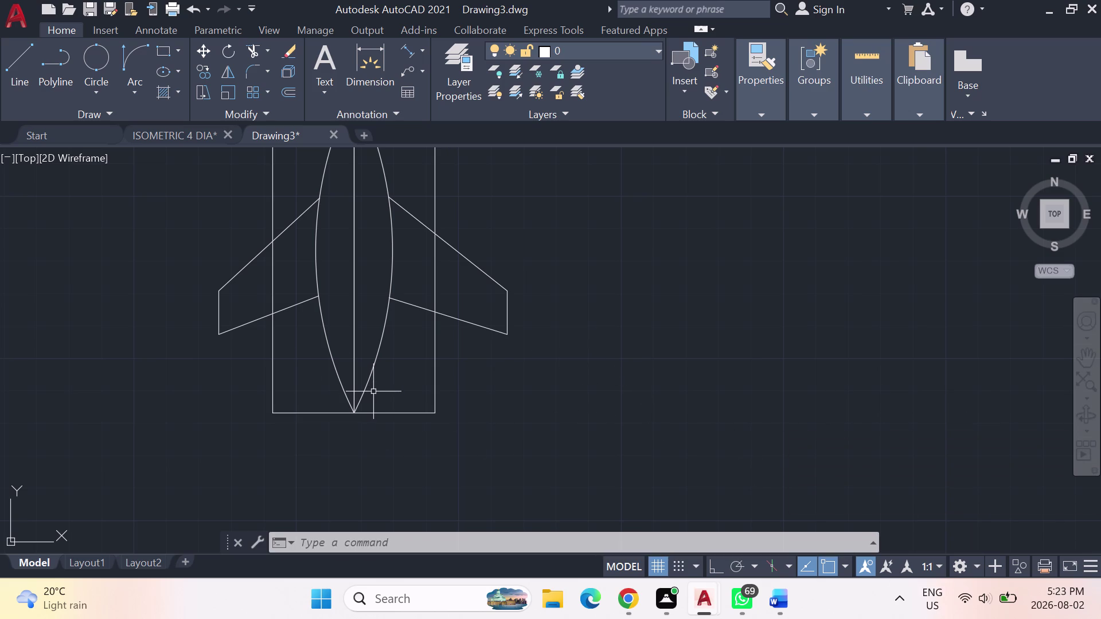
Draw the right tail fin from the rear fuselage to a swept corner, then down to the bottom line.
click(29, 60)
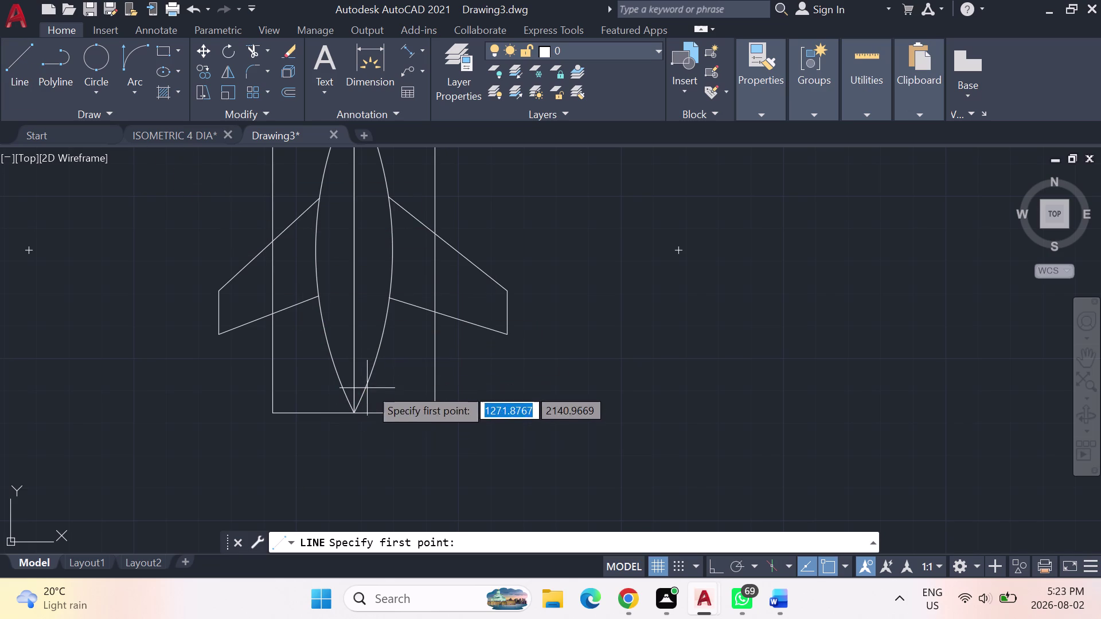
click(368, 359)
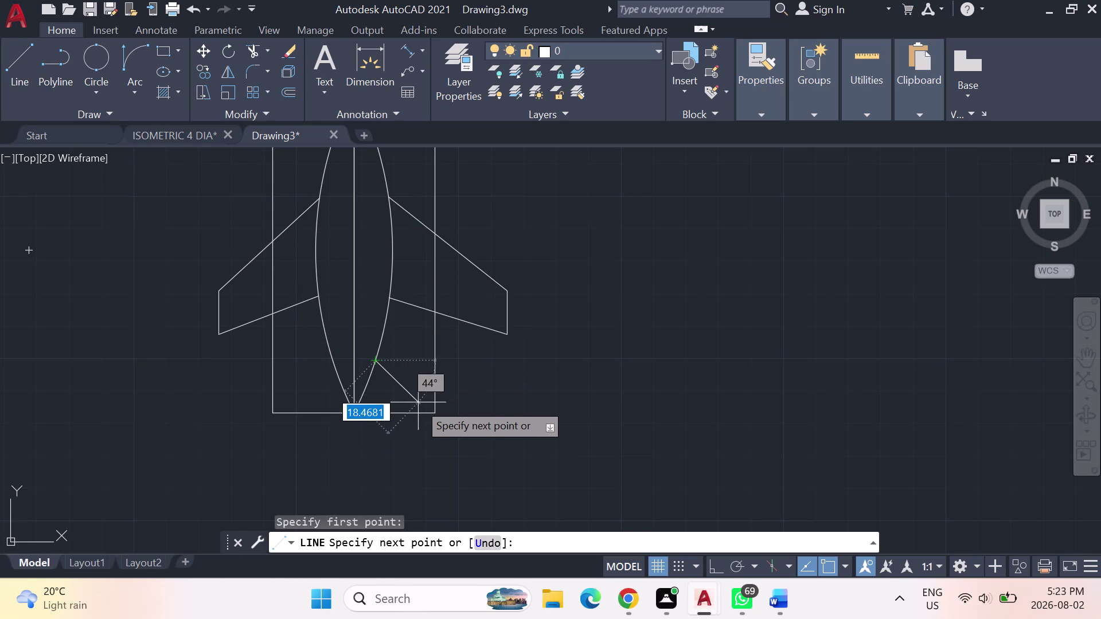
click(418, 403)
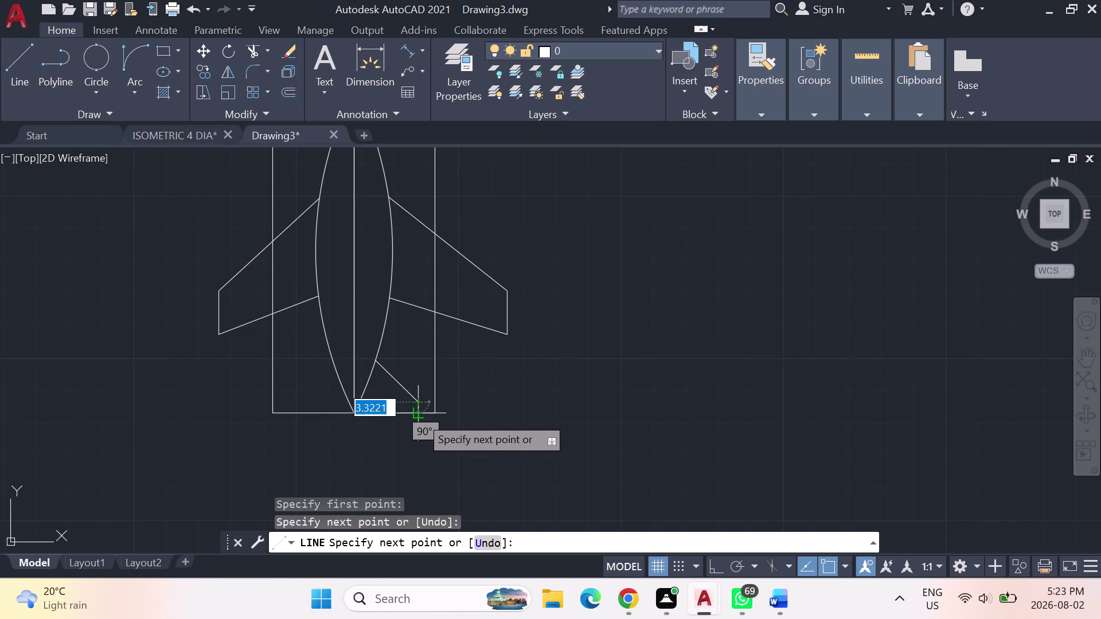
click(420, 414)
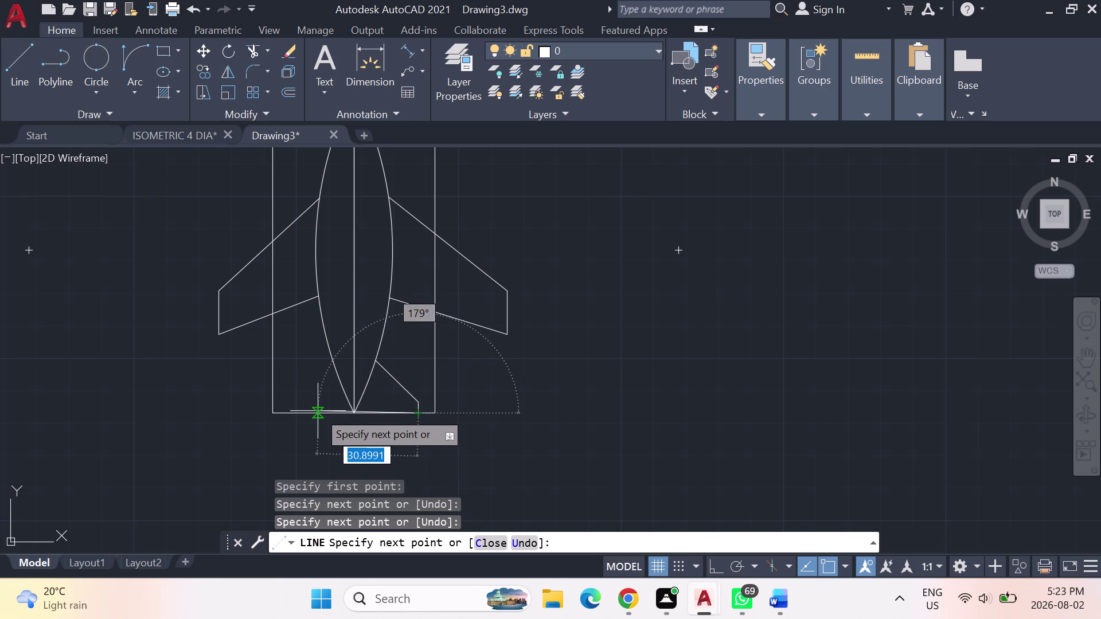
key(Escape)
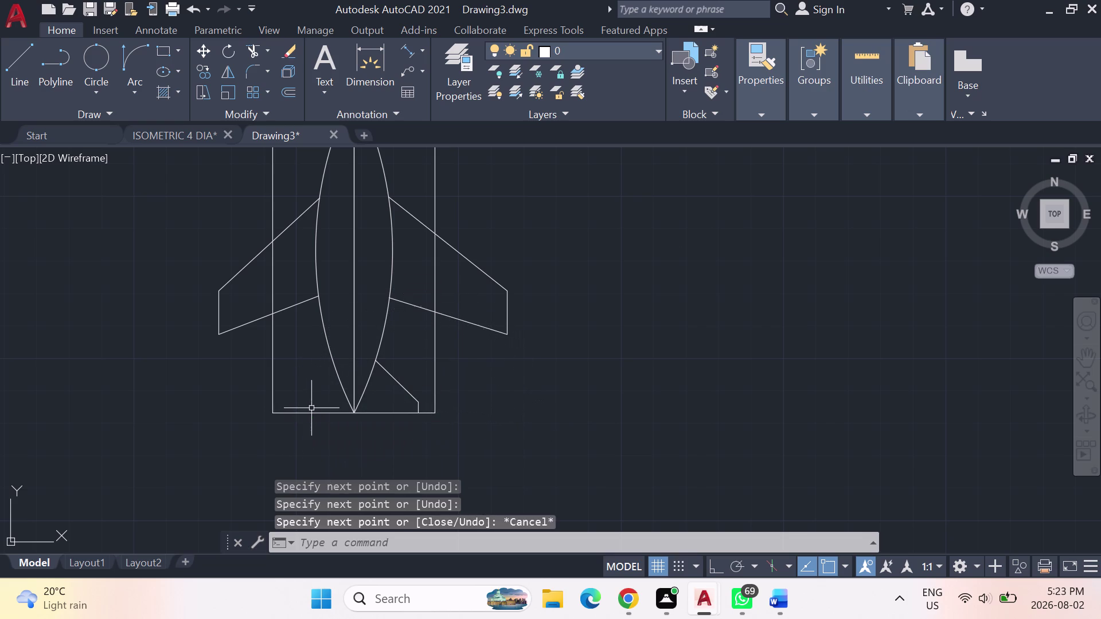
click(18, 59)
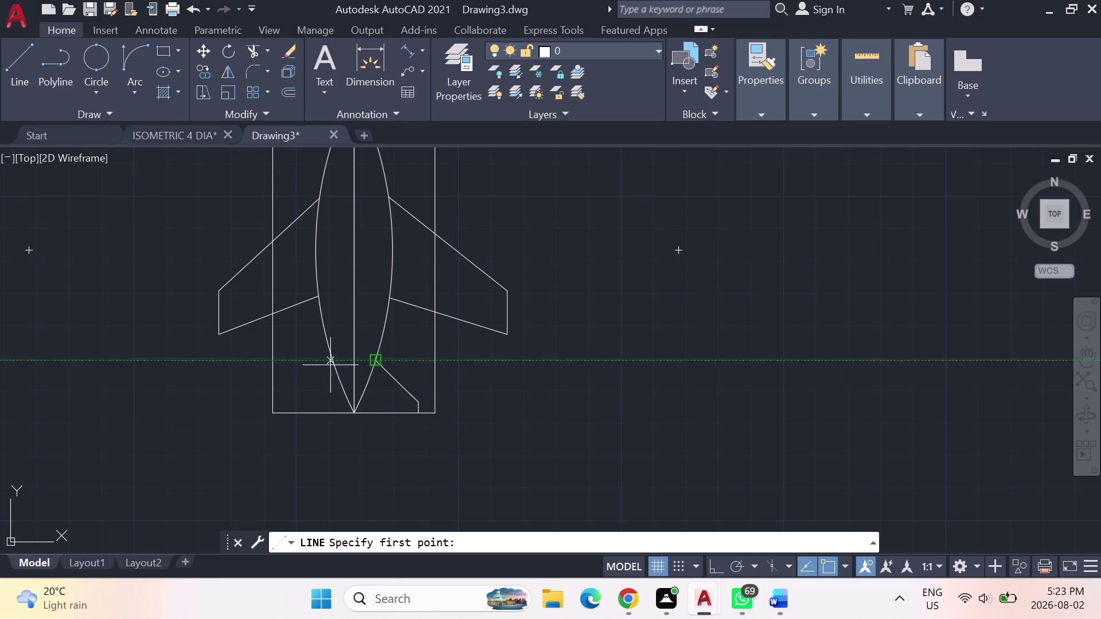
Draw the left tail fin mirroring the right one, then pan out to view the whole aircraft.
scroll(up, 3)
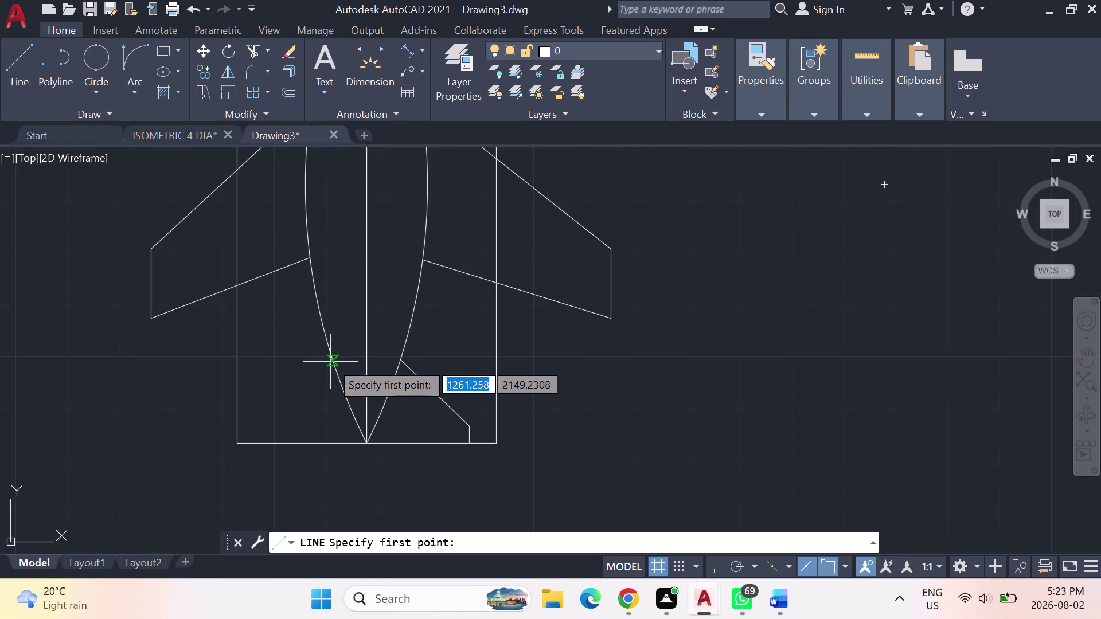
click(15, 72)
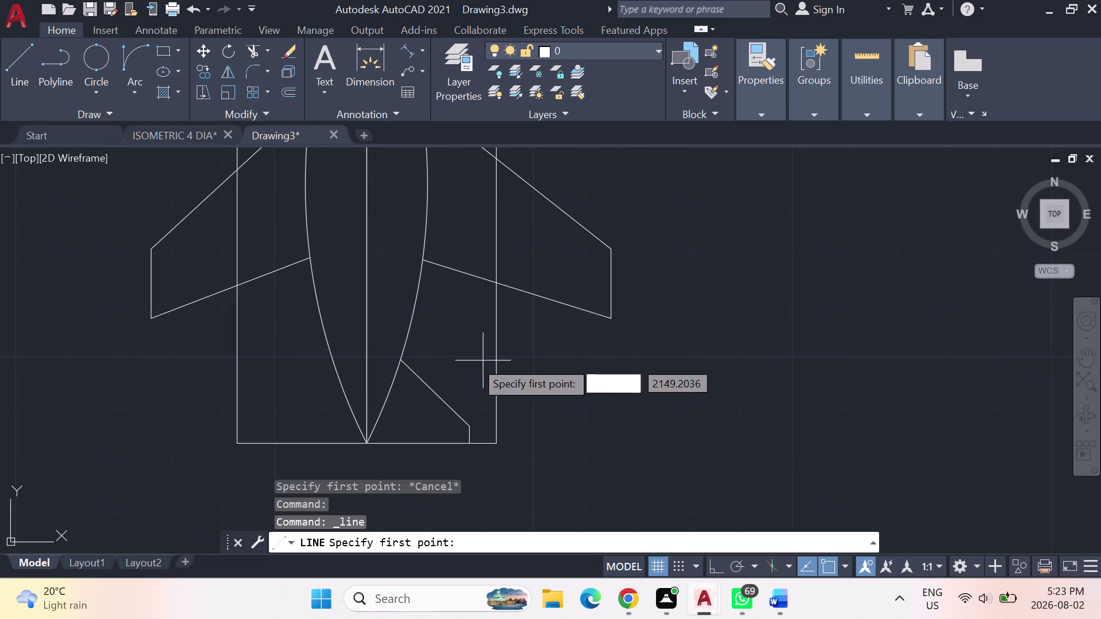
click(330, 360)
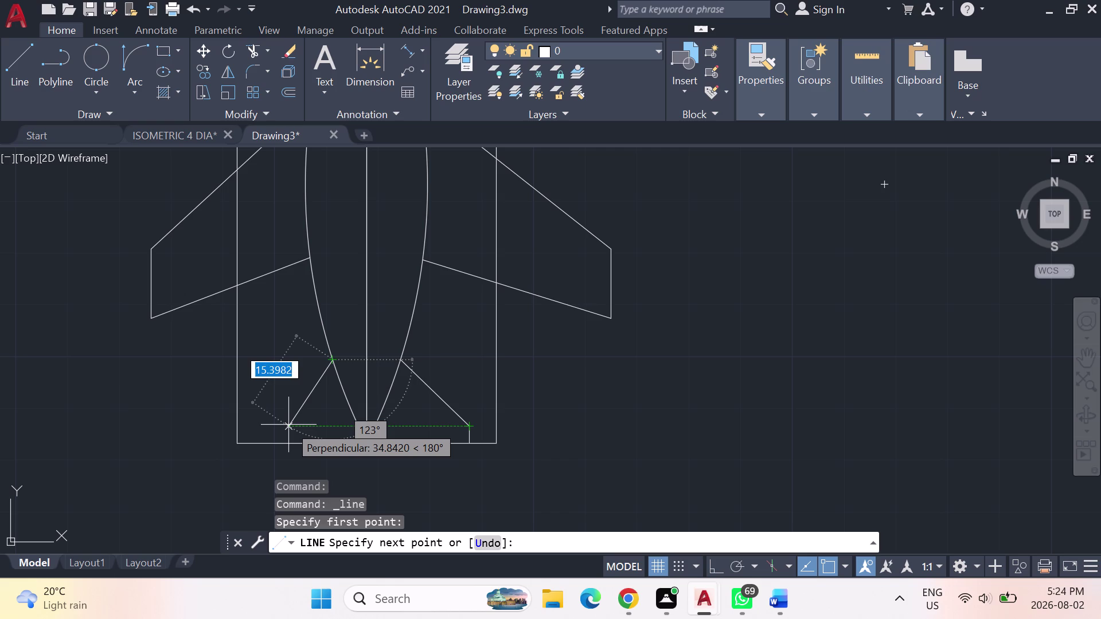
click(279, 426)
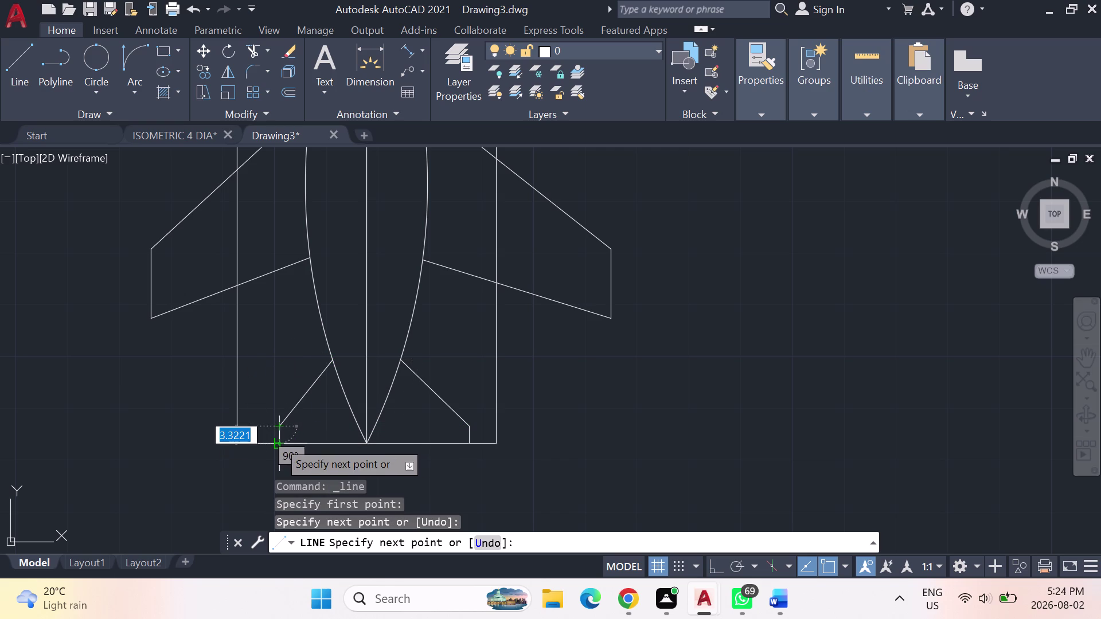
click(277, 441)
key(Escape)
scroll(down, 3)
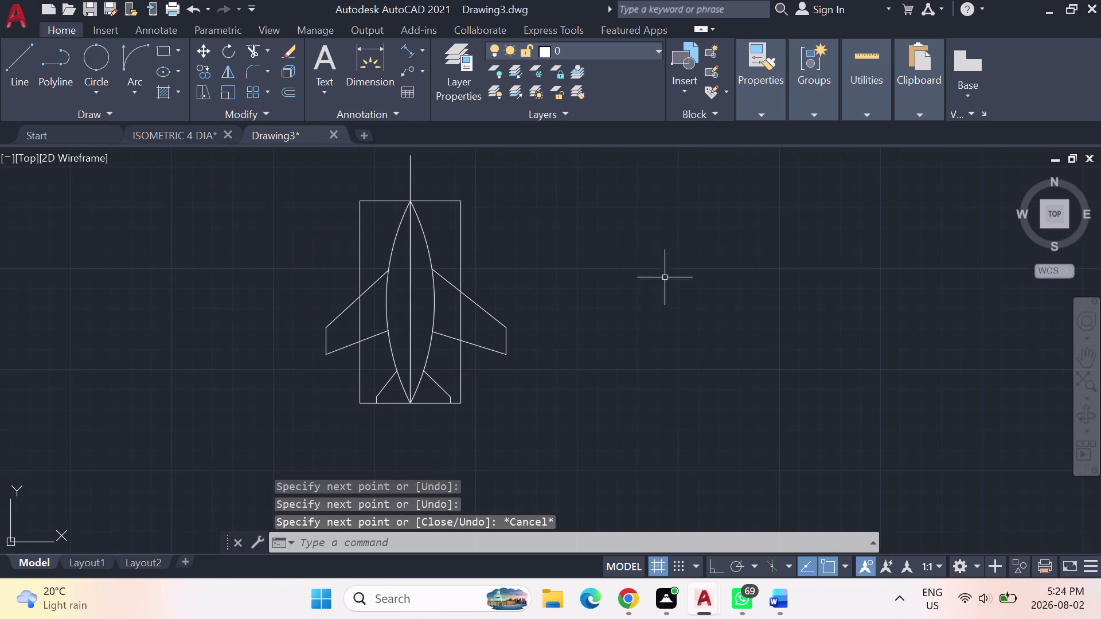
middle_drag(611, 274, 506, 327)
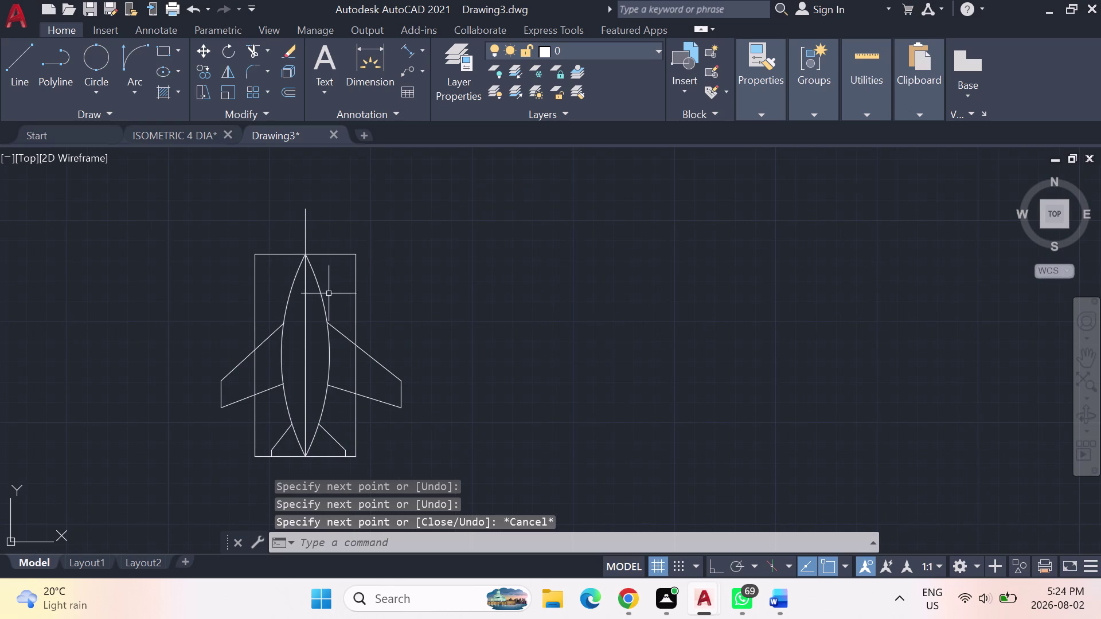
click(331, 256)
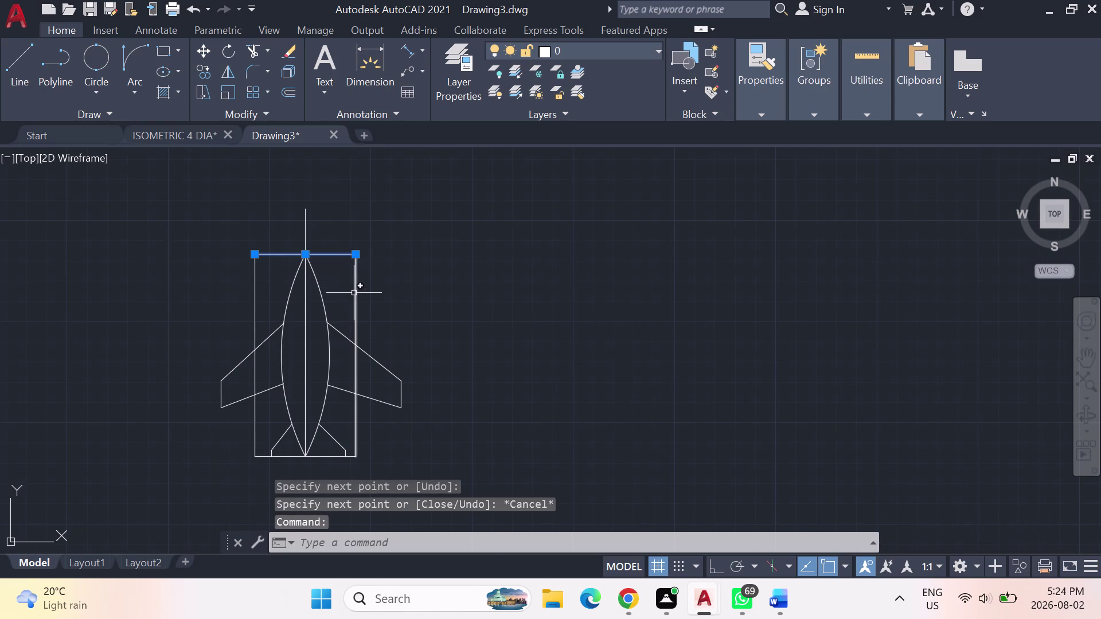
Select and delete the four edges of the guide rectangle around the jet.
click(353, 293)
click(253, 292)
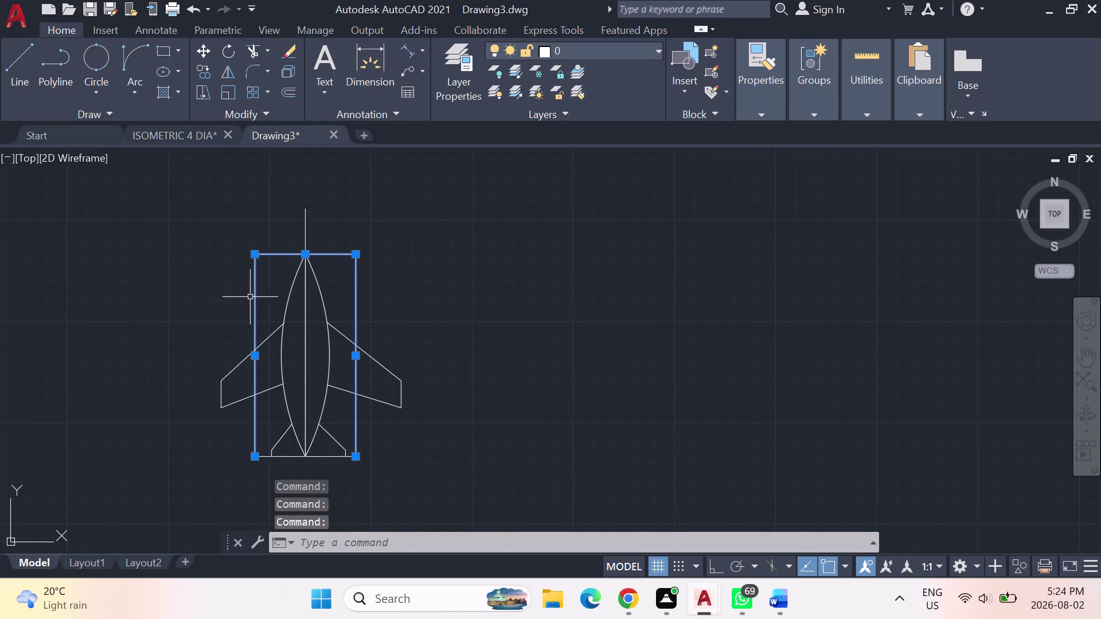
click(284, 459)
key(Delete)
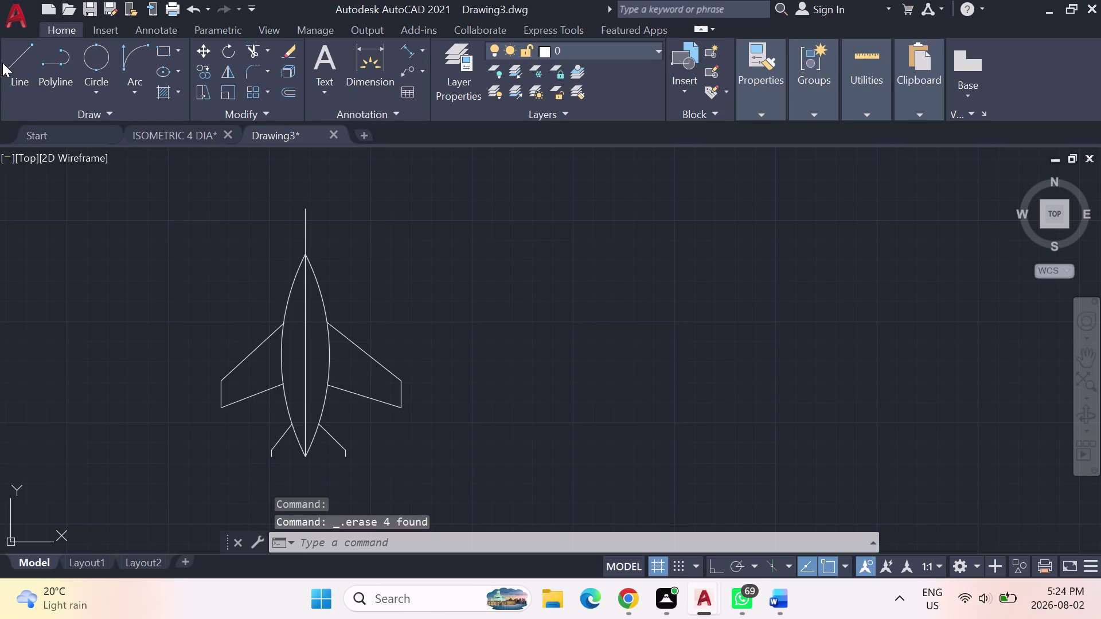
click(10, 63)
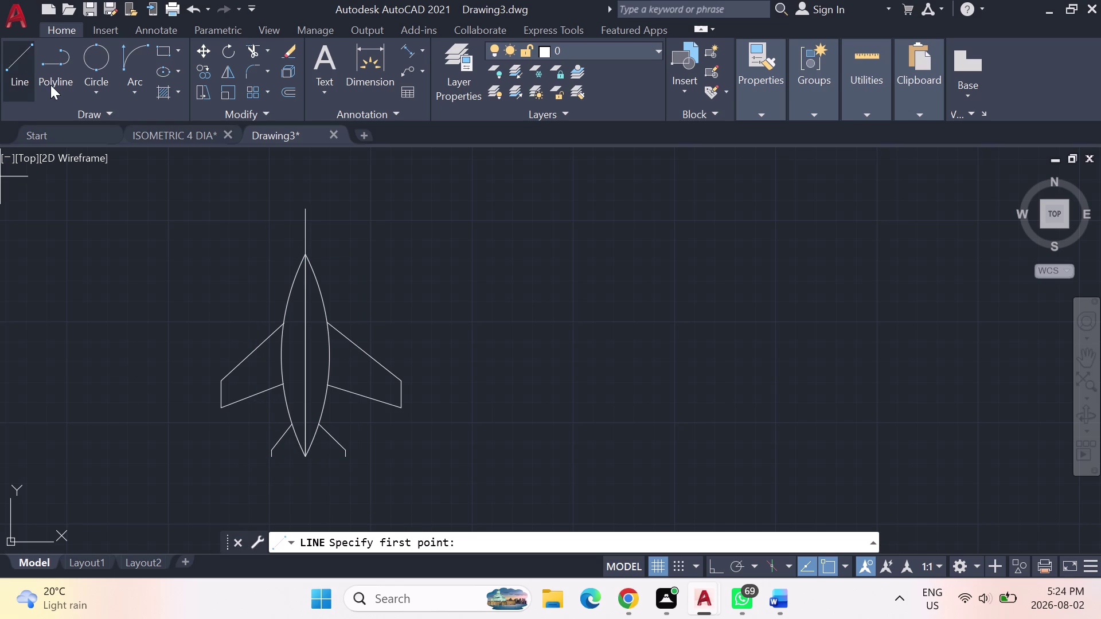
Draw a line joining the bottom tips of the left and right tail fins.
scroll(up, 3)
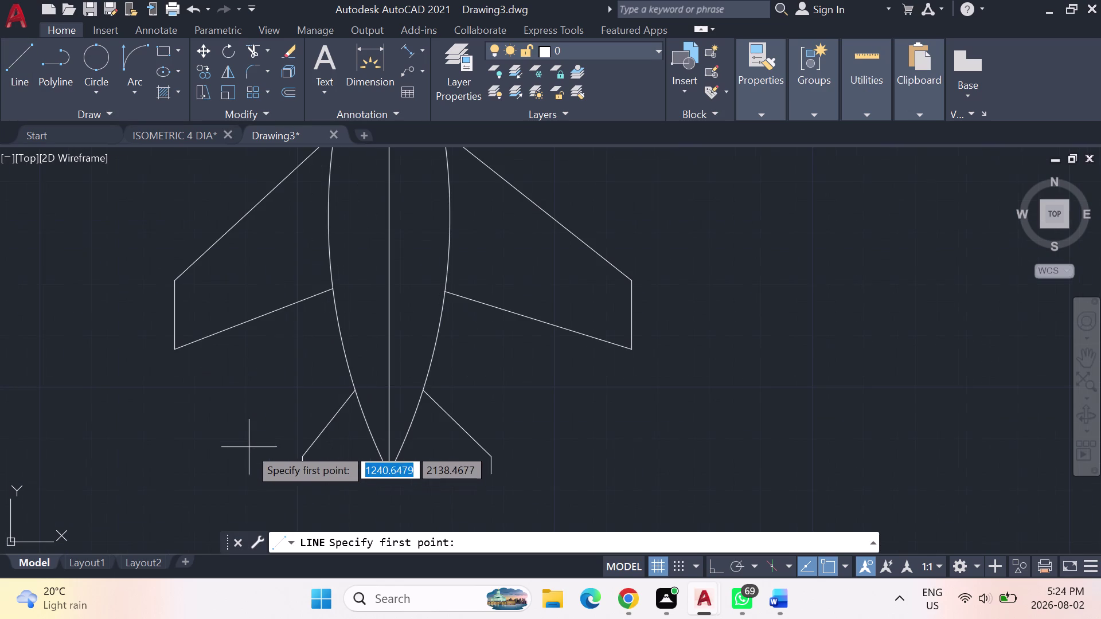
click(301, 478)
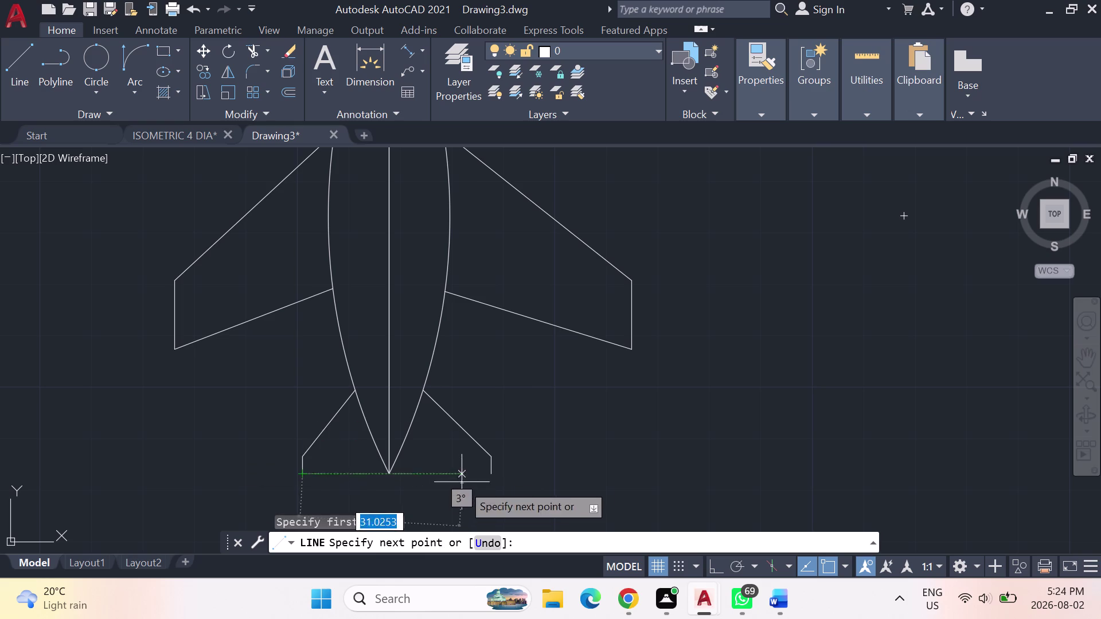
click(487, 473)
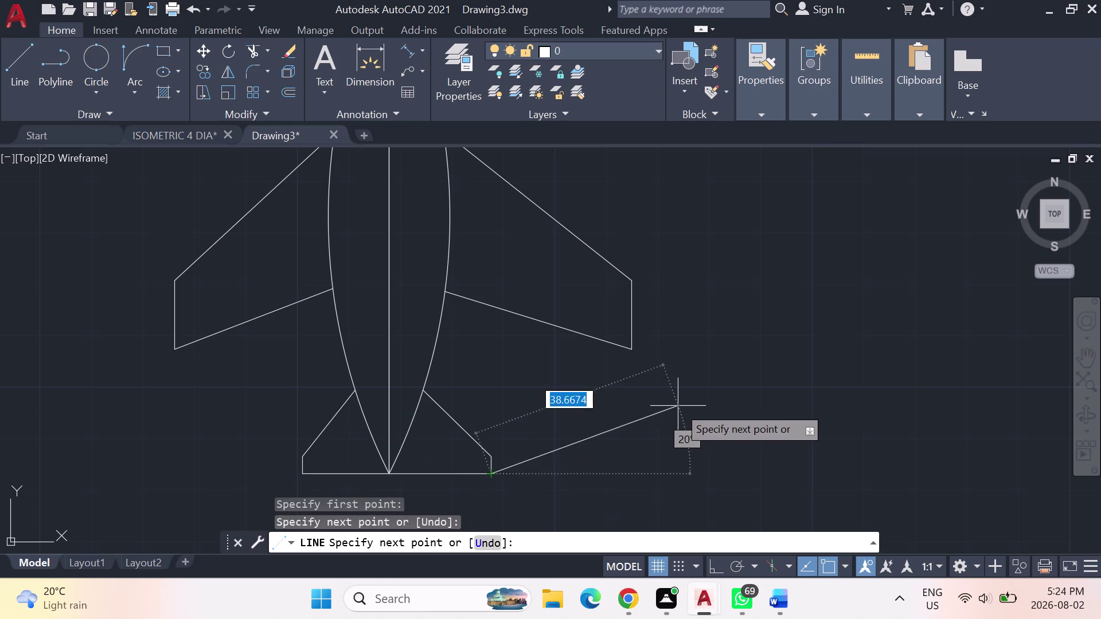
key(Escape)
scroll(down, 3)
middle_drag(640, 212, 522, 251)
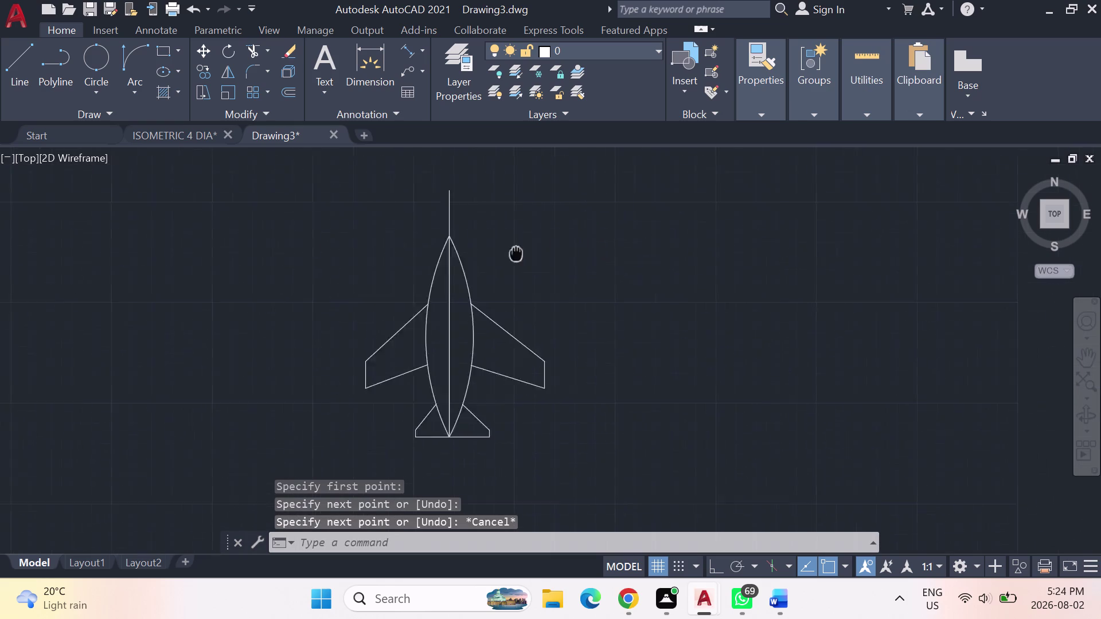
middle_drag(522, 252, 287, 210)
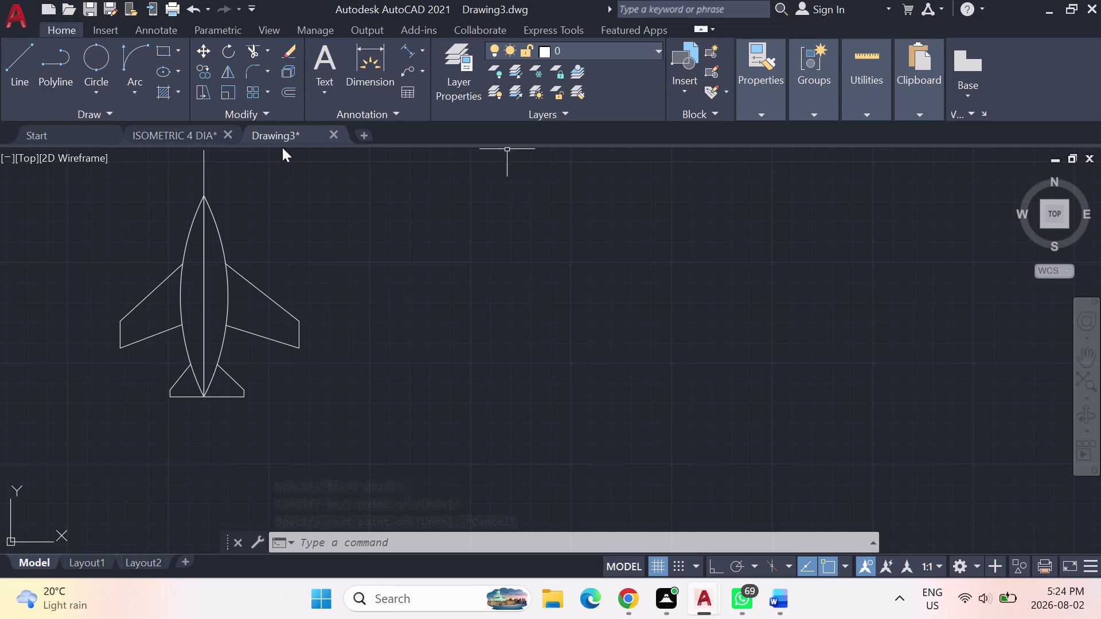
click(321, 53)
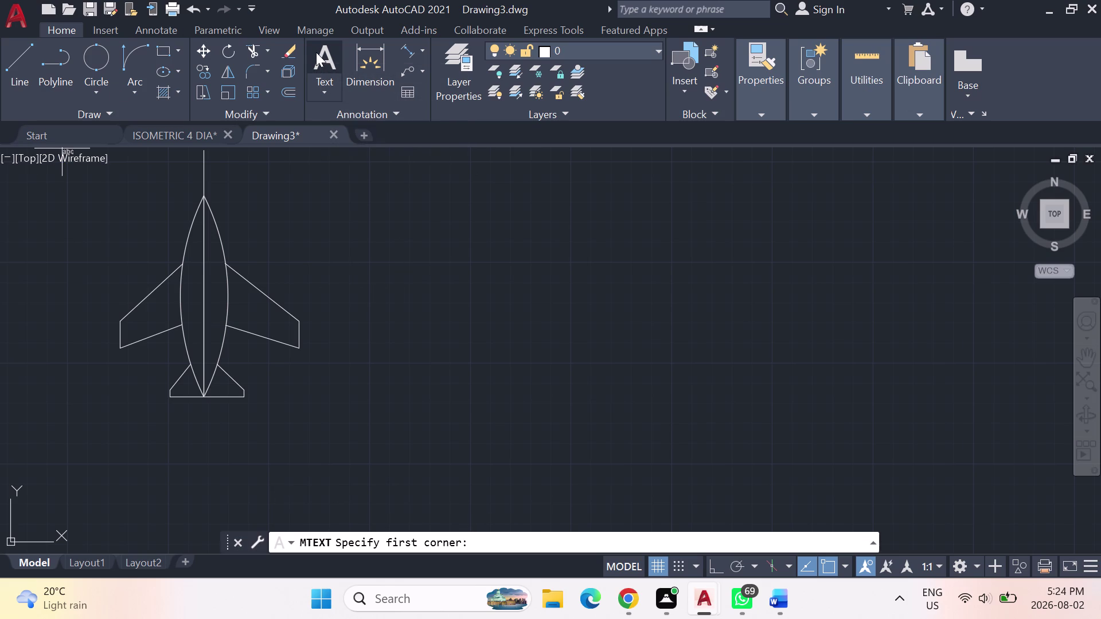
Place a multiline text box below the jet and type 'Swepeback wings'.
double_click(318, 55)
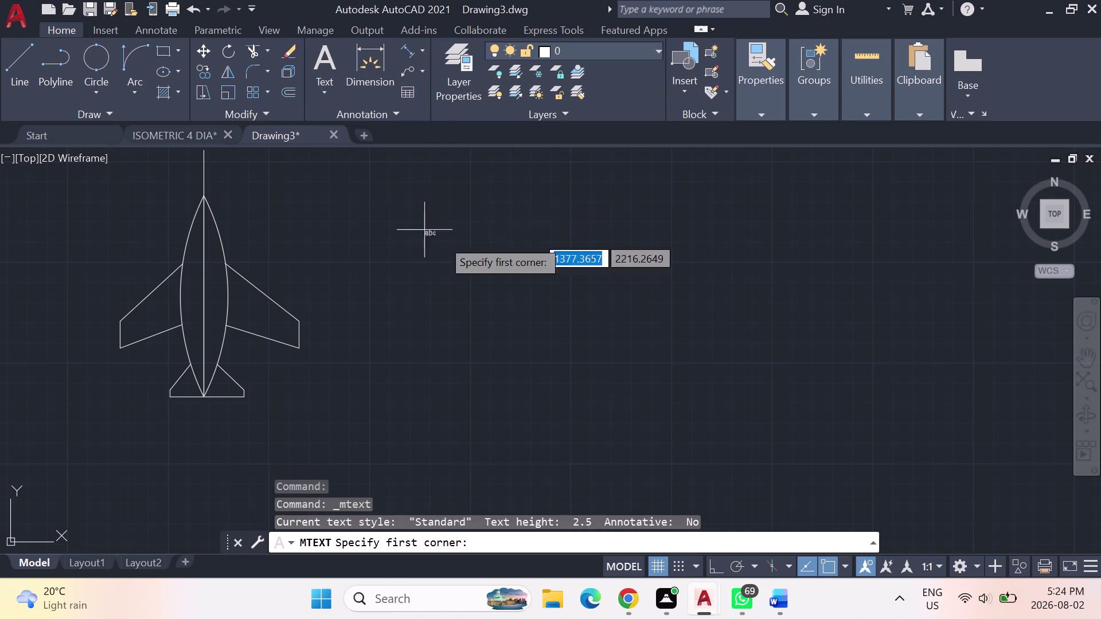
click(121, 417)
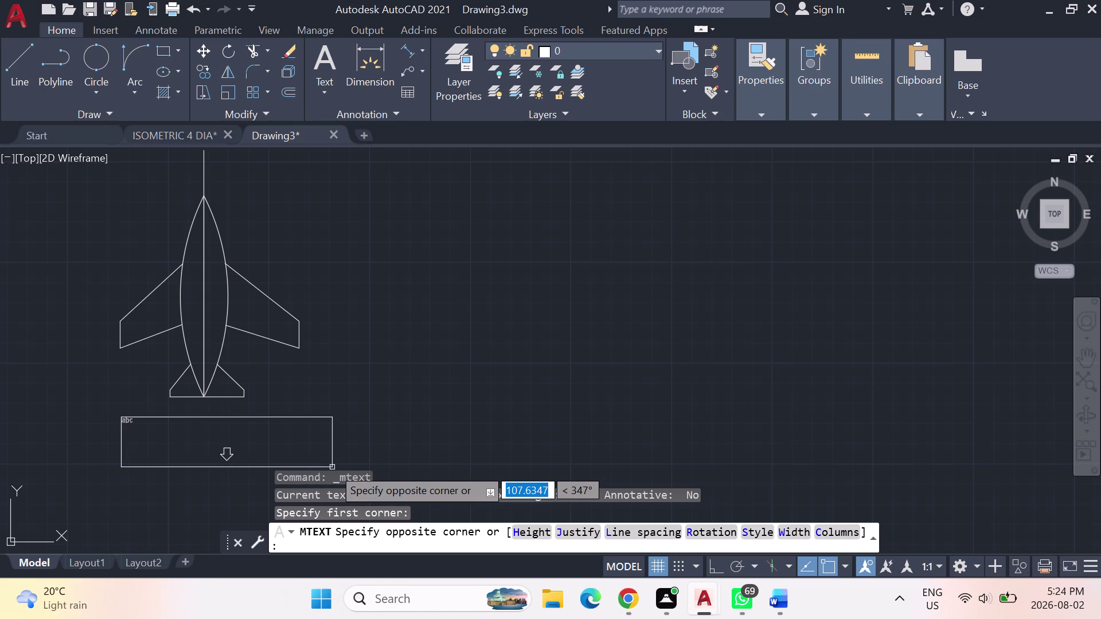
click(301, 458)
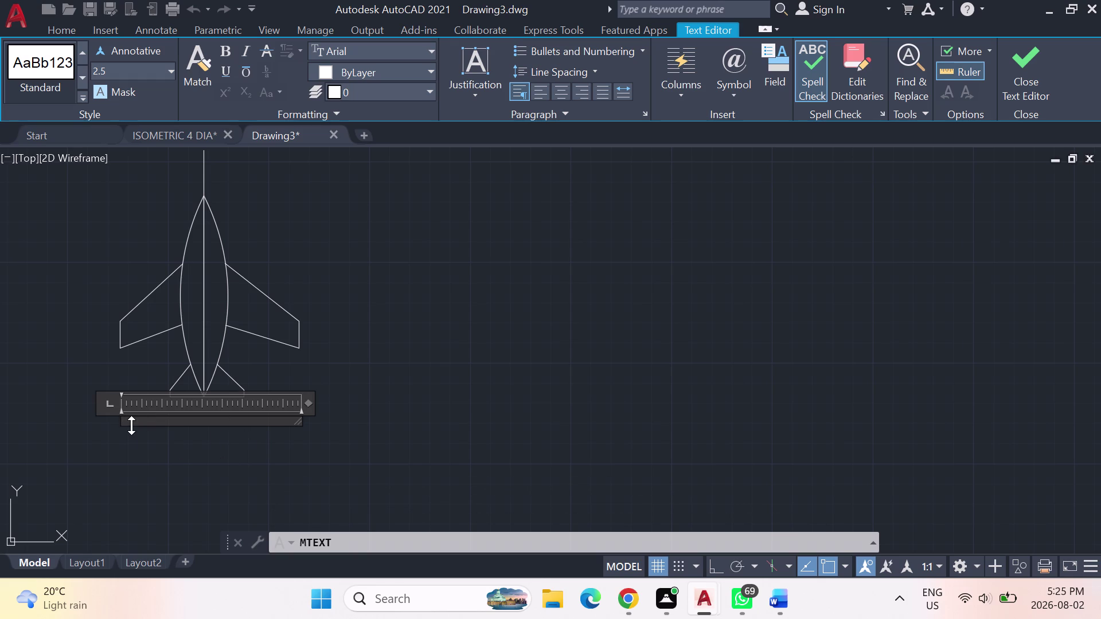
text(we)
key(p)
key(e)
text(ba)
text(ck)
key(space)
text(wings)
key(Return)
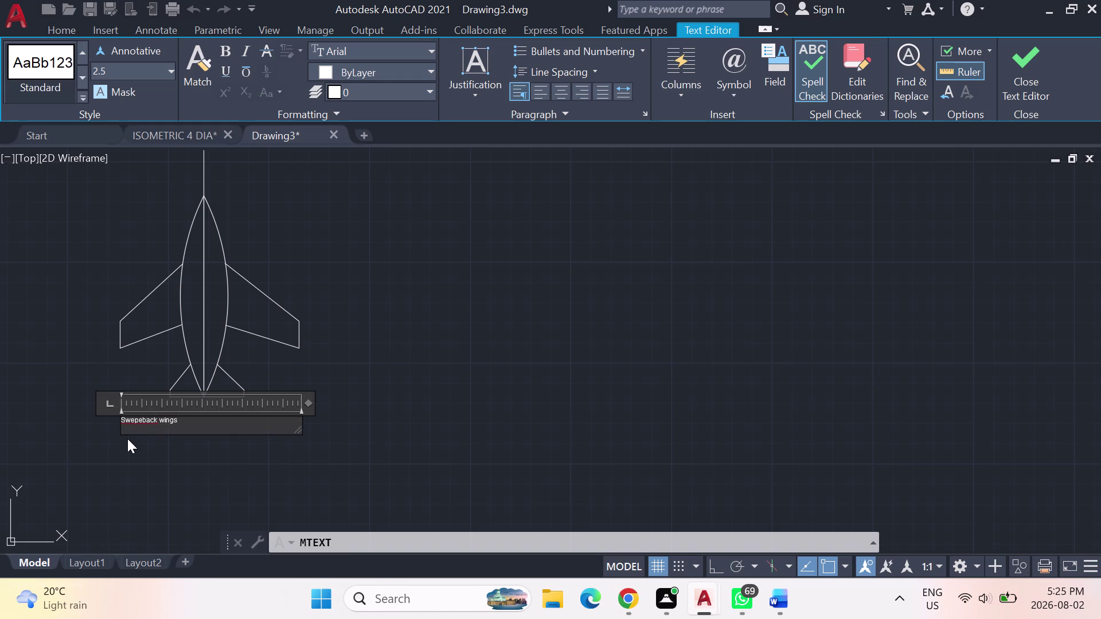
Close the text editor and select the new label.
scroll(up, 3)
click(437, 327)
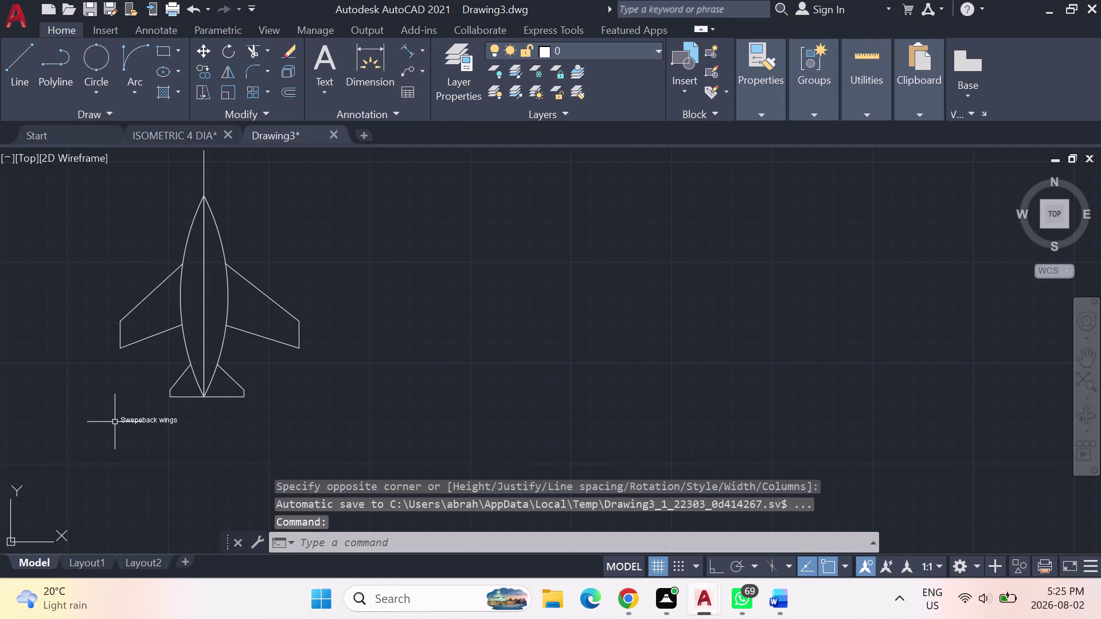
click(126, 420)
right_click(125, 420)
Move the Swepeback wings label to a spot below the jet.
click(201, 276)
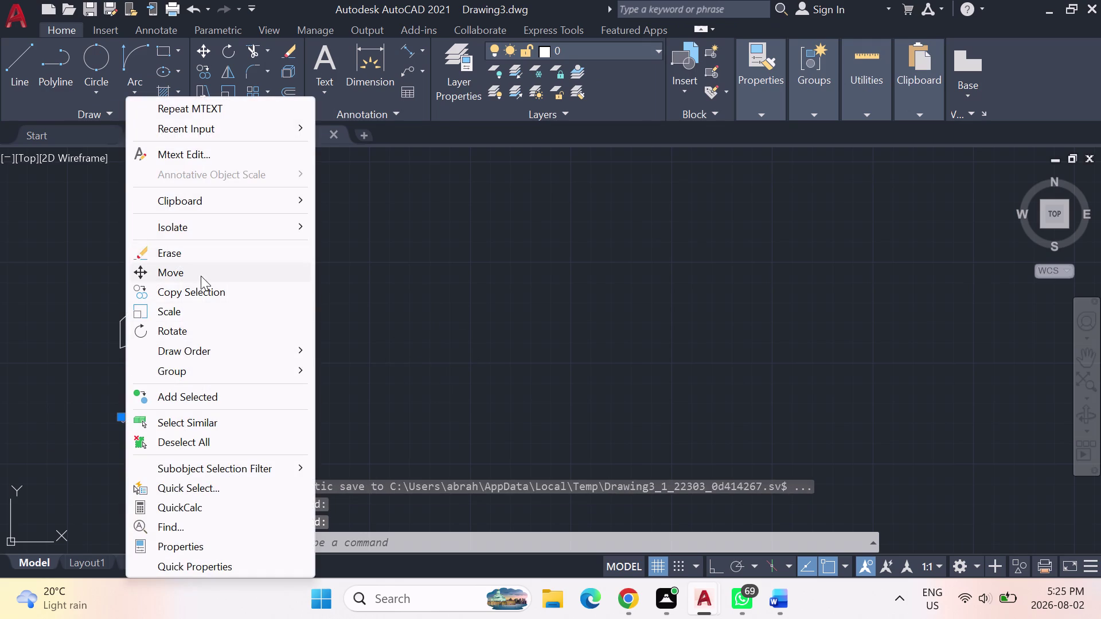
drag(138, 420, 181, 418)
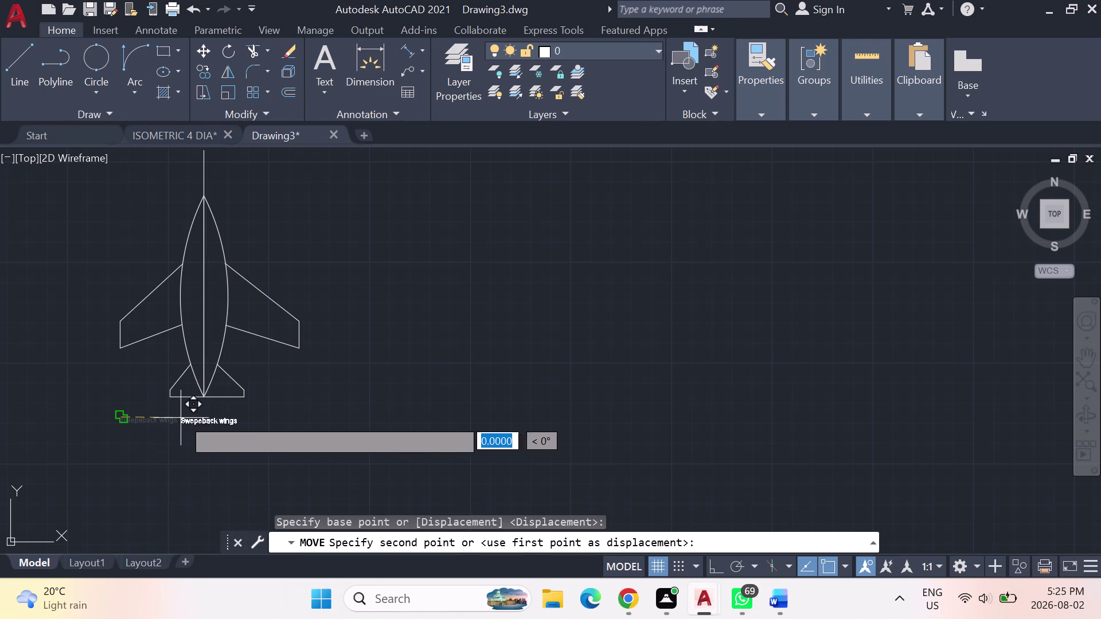
drag(182, 418, 178, 421)
click(177, 420)
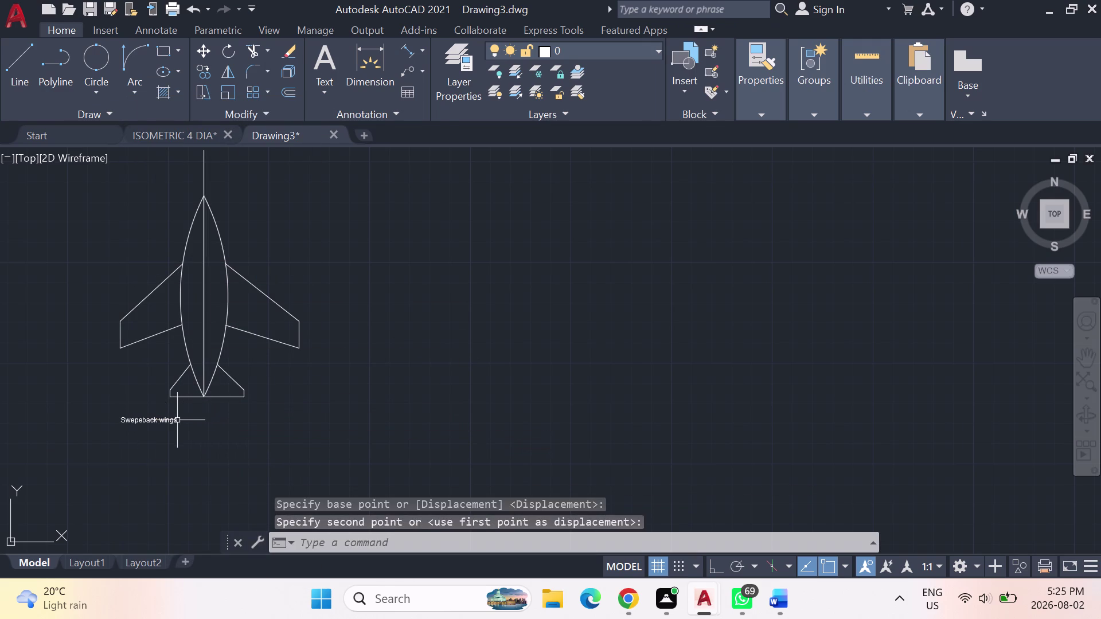
Move the label again to sit under the tail, then check its text in the editor.
click(134, 420)
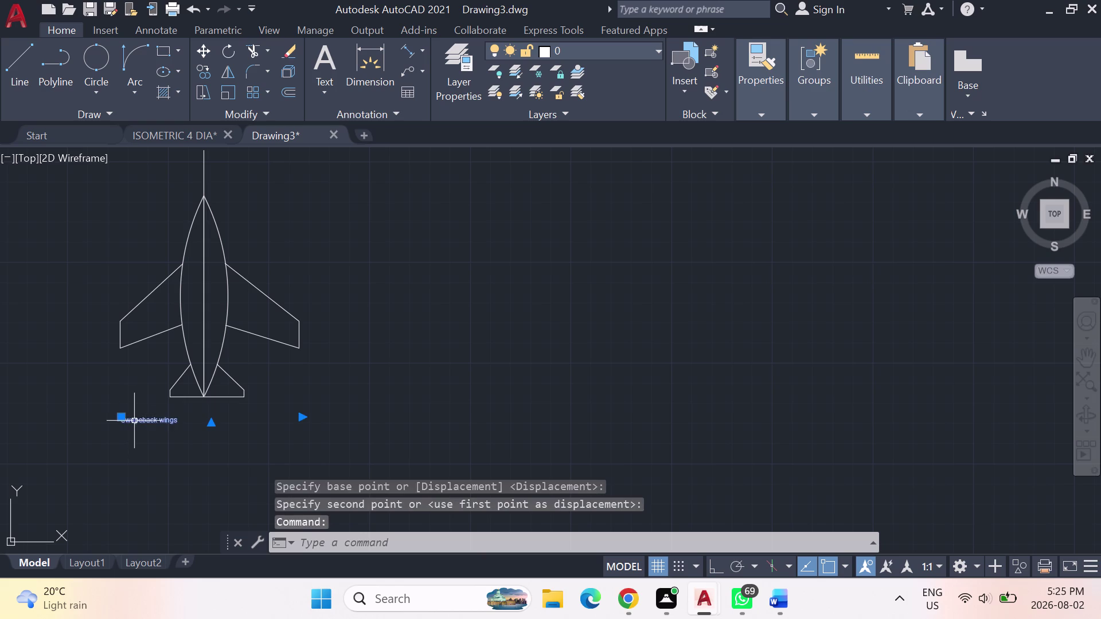
right_click(134, 421)
click(224, 269)
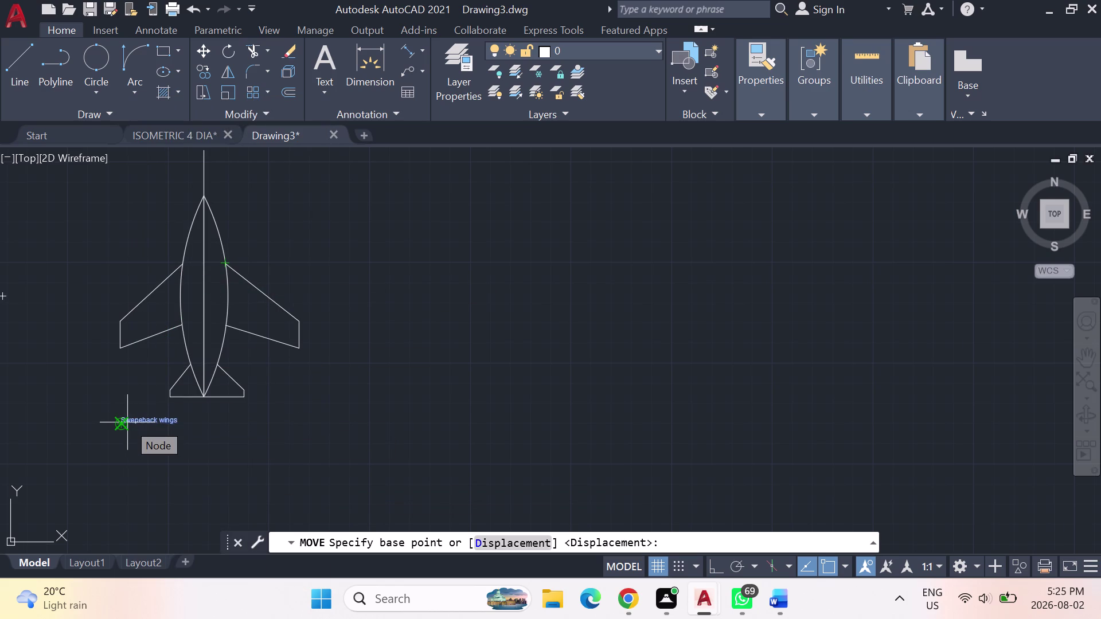
drag(128, 423, 187, 425)
click(187, 425)
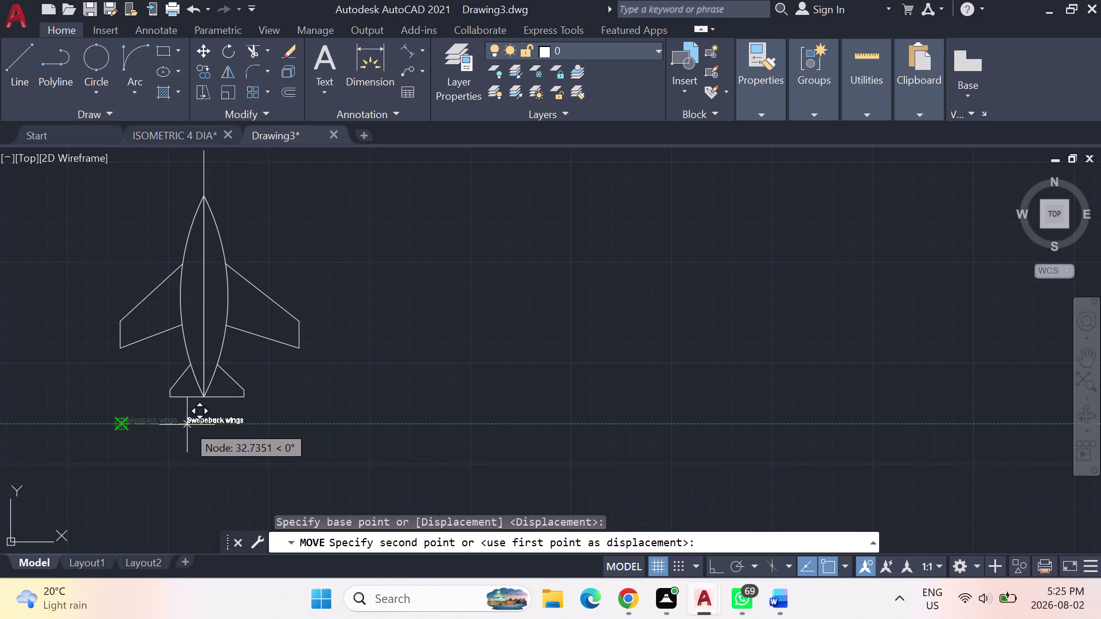
double_click(224, 421)
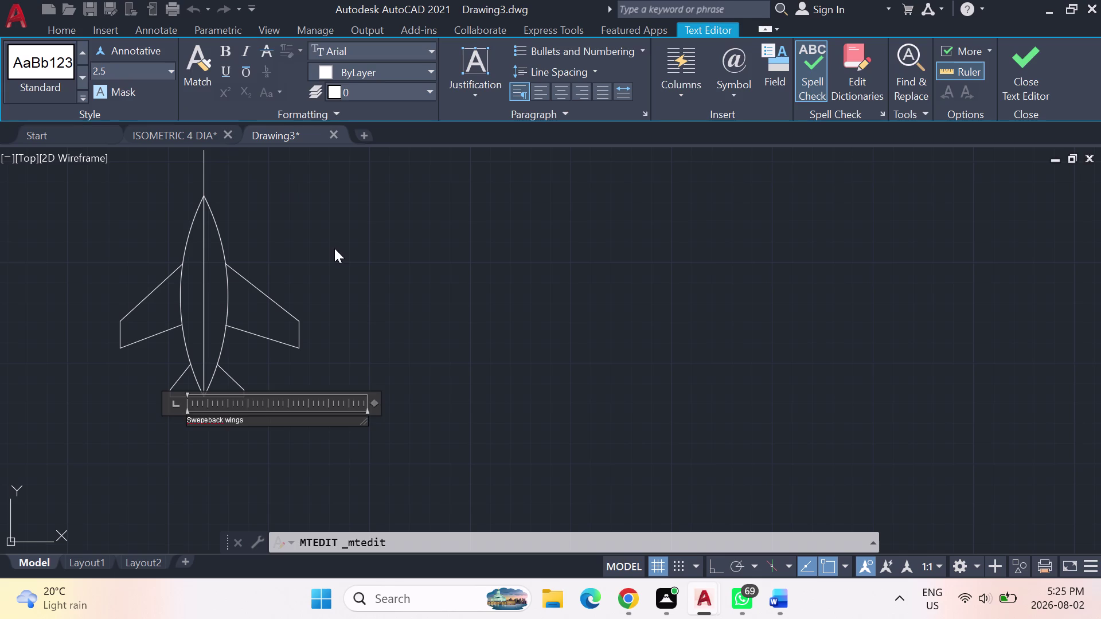
key(Escape)
click(209, 417)
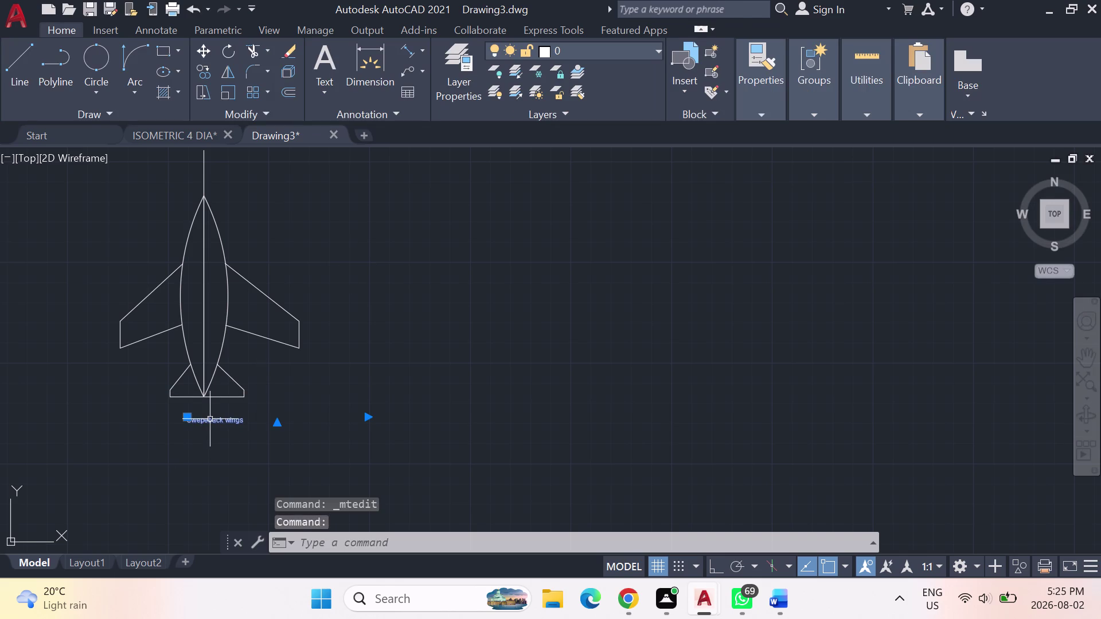
Change the label's text height from 2.5 to 4 in Properties.
text(mo)
key(Return)
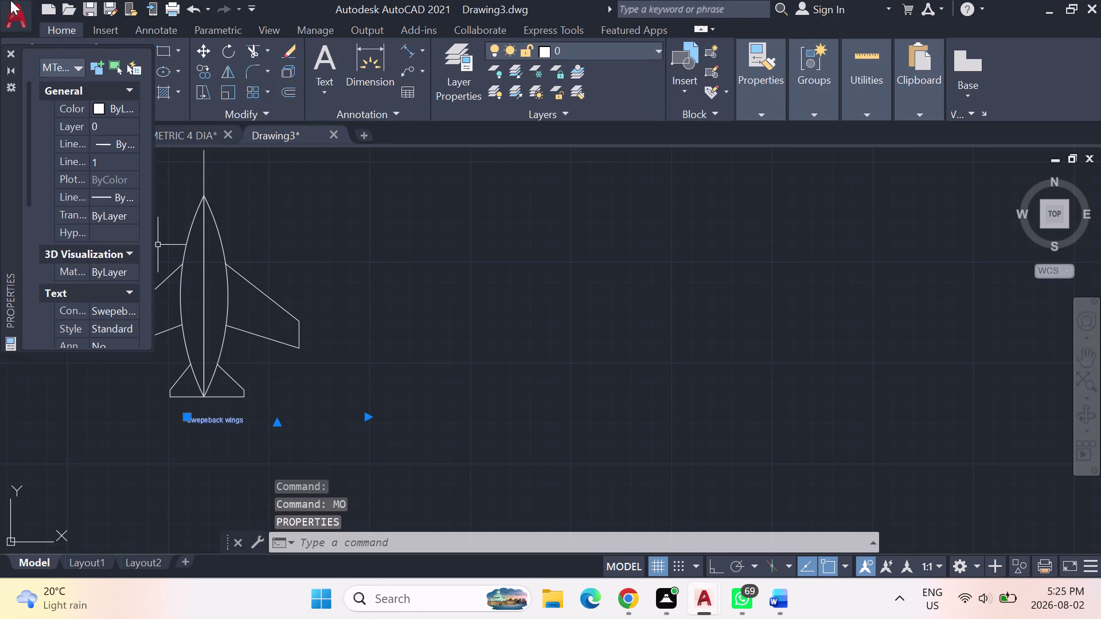
scroll(down, 3)
scroll(down, 3)
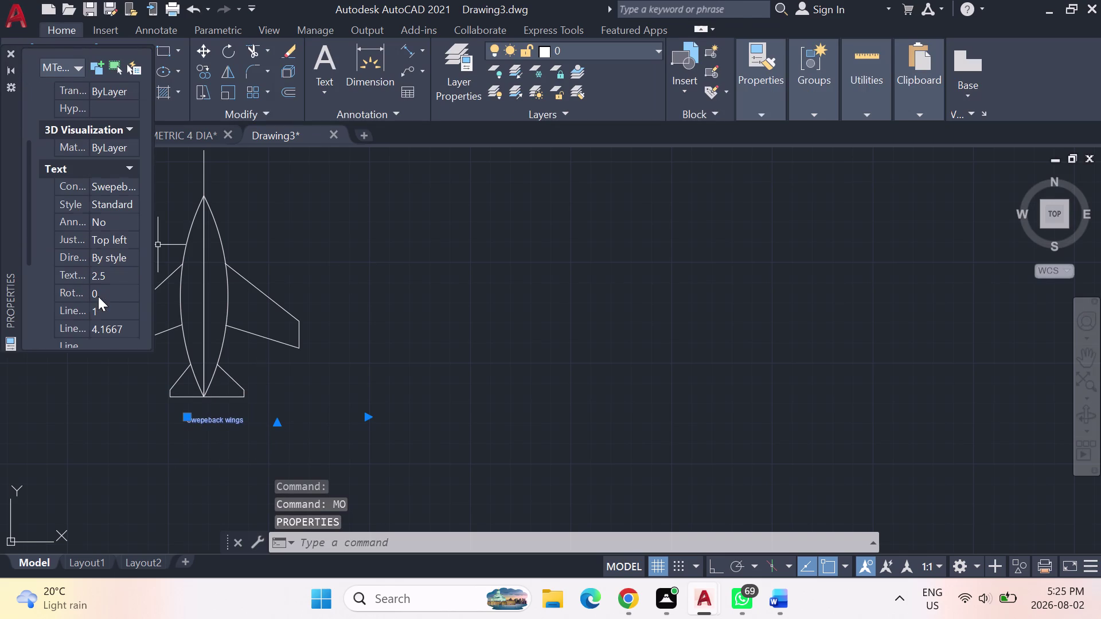
double_click(115, 269)
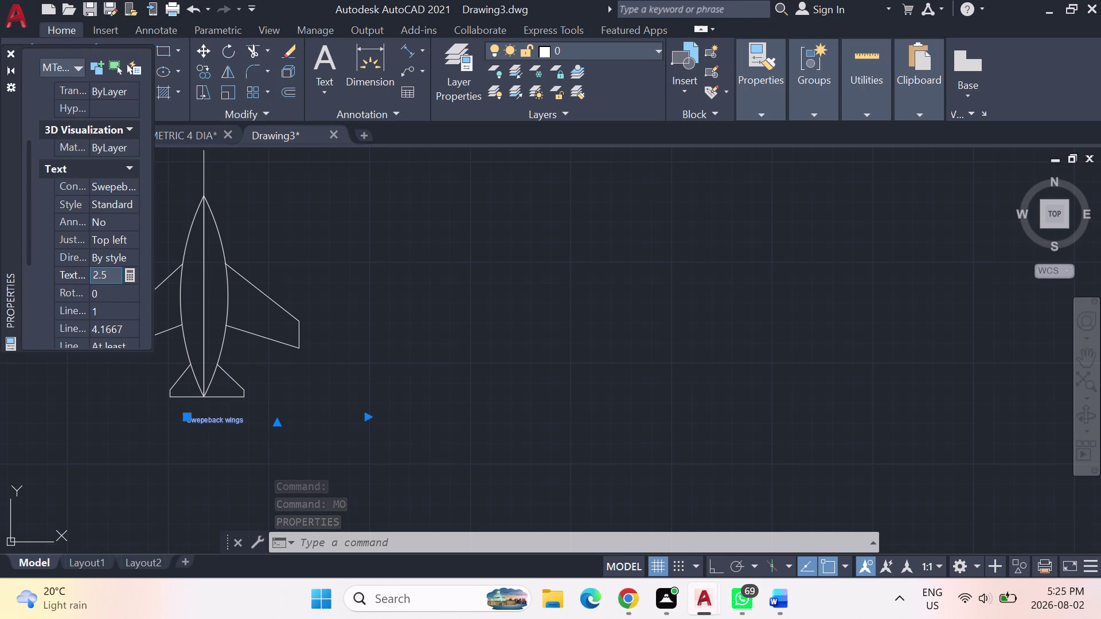
click(113, 275)
double_click(113, 277)
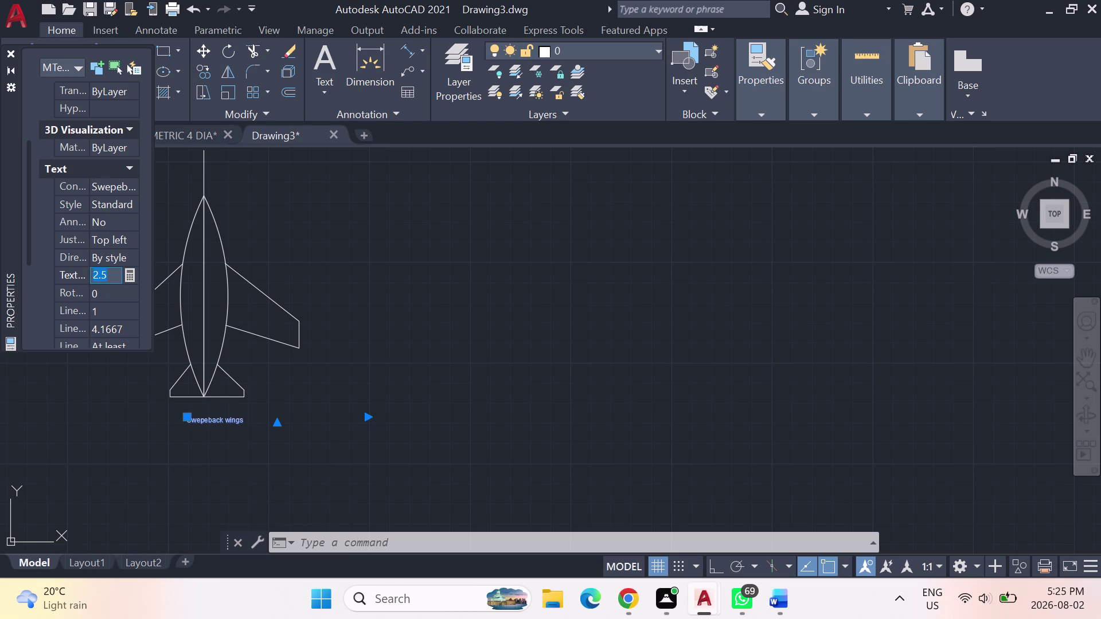
key(4)
key(Return)
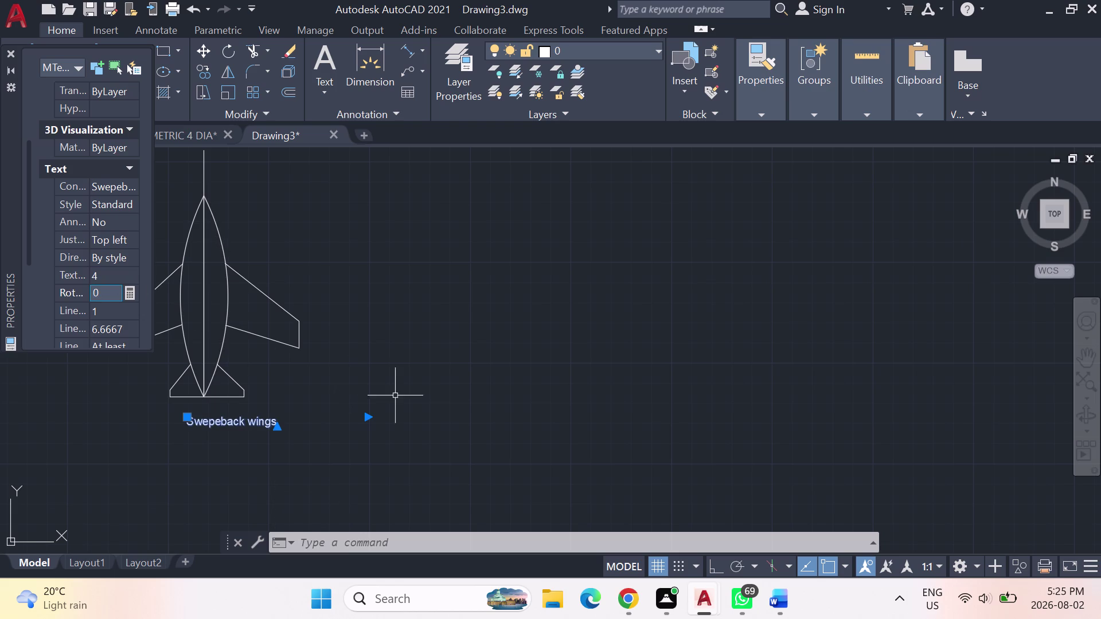
click(573, 380)
click(534, 349)
click(8, 53)
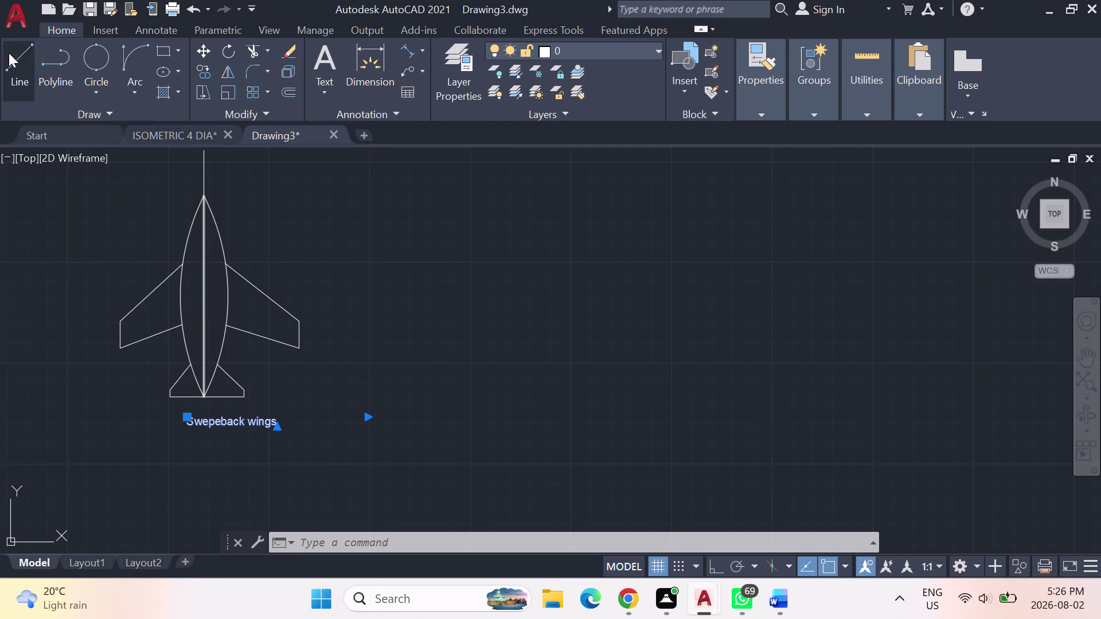
Clear the selection, then move the enlarged label slightly left to centre it beneath the jet.
click(487, 390)
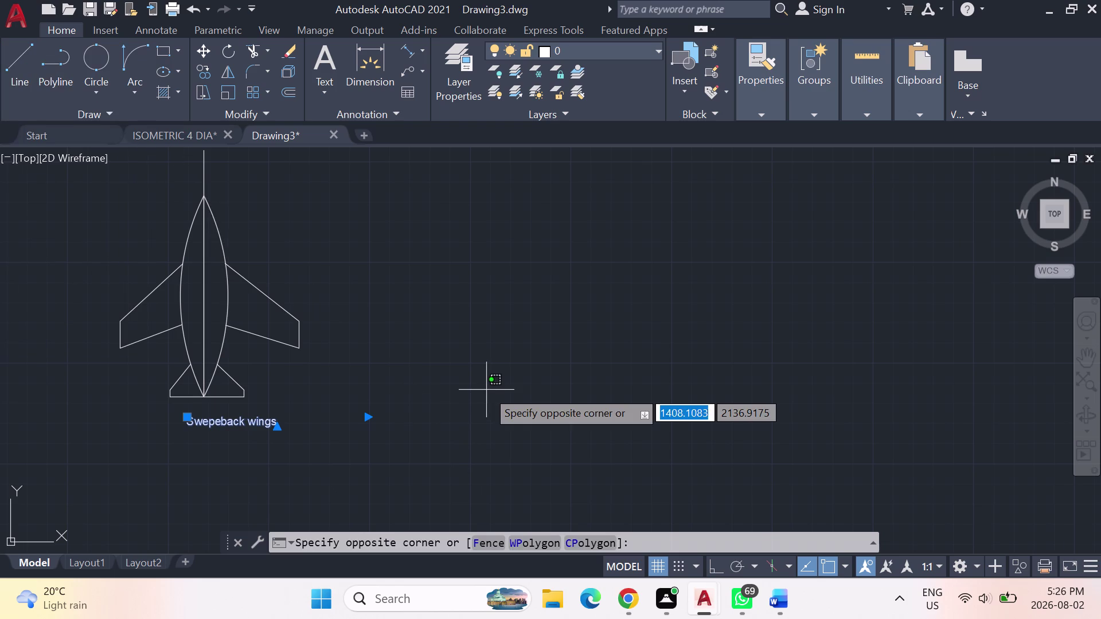
key(Escape)
key(Escape)
key(Escape)
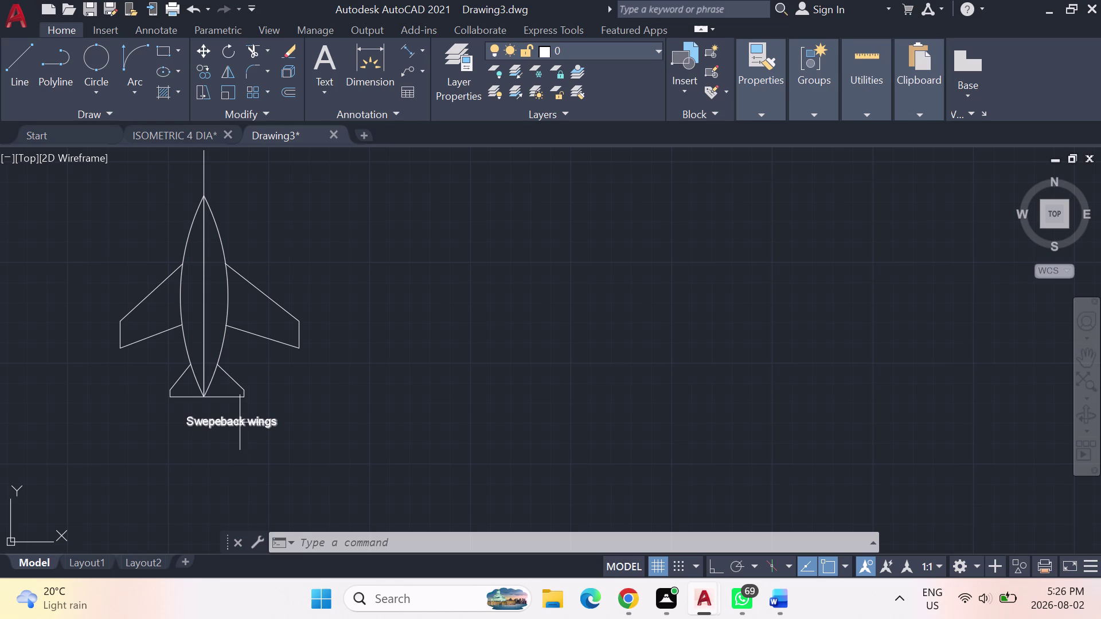
click(239, 423)
right_click(240, 423)
click(299, 270)
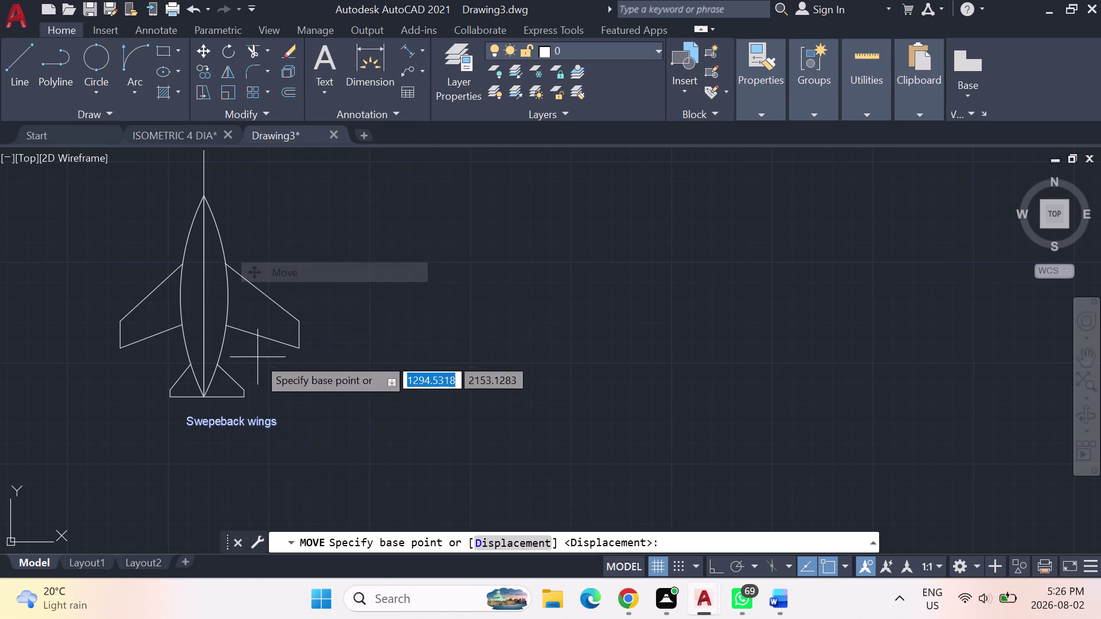
drag(207, 418, 154, 422)
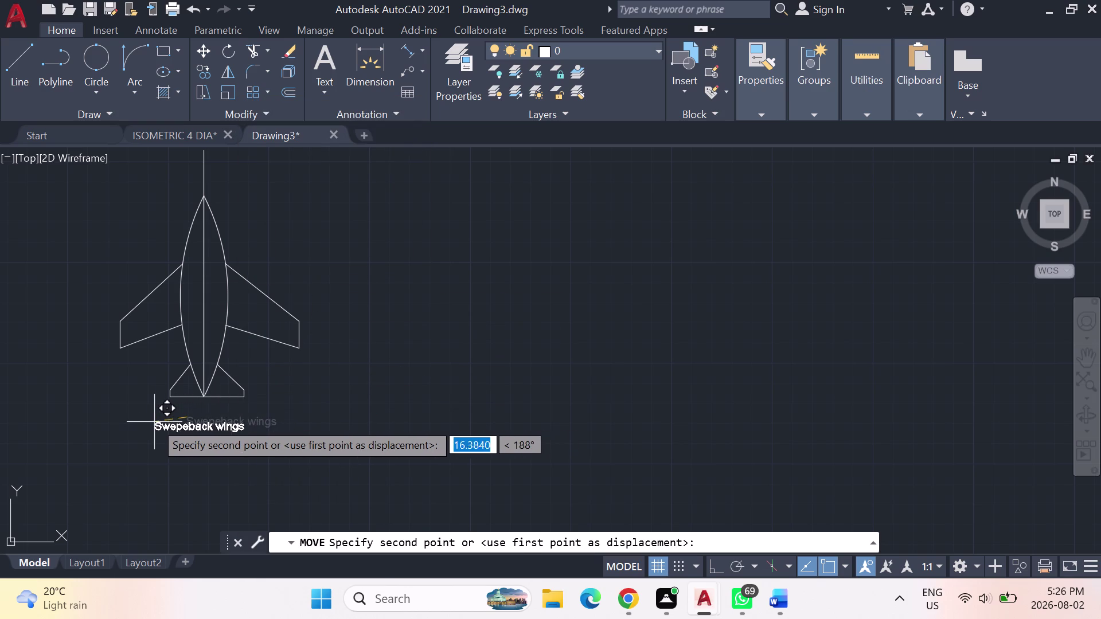
drag(154, 422, 158, 421)
click(157, 421)
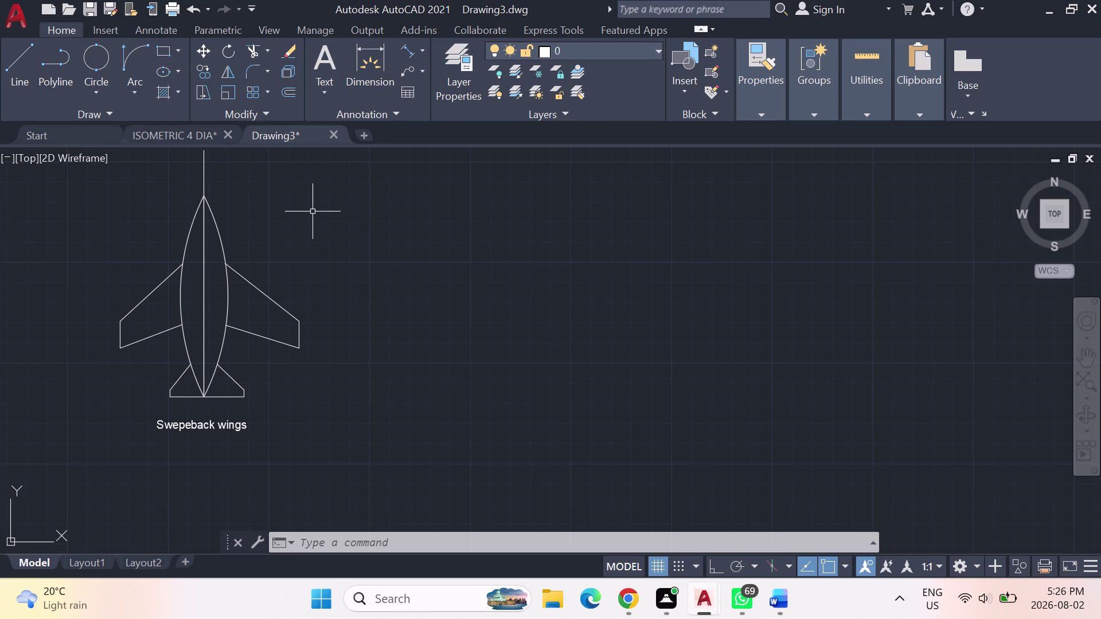
Pan to reveal the Deltawing and other wing-type headings, then start a new line.
scroll(down, 3)
middle_drag(397, 238, 303, 265)
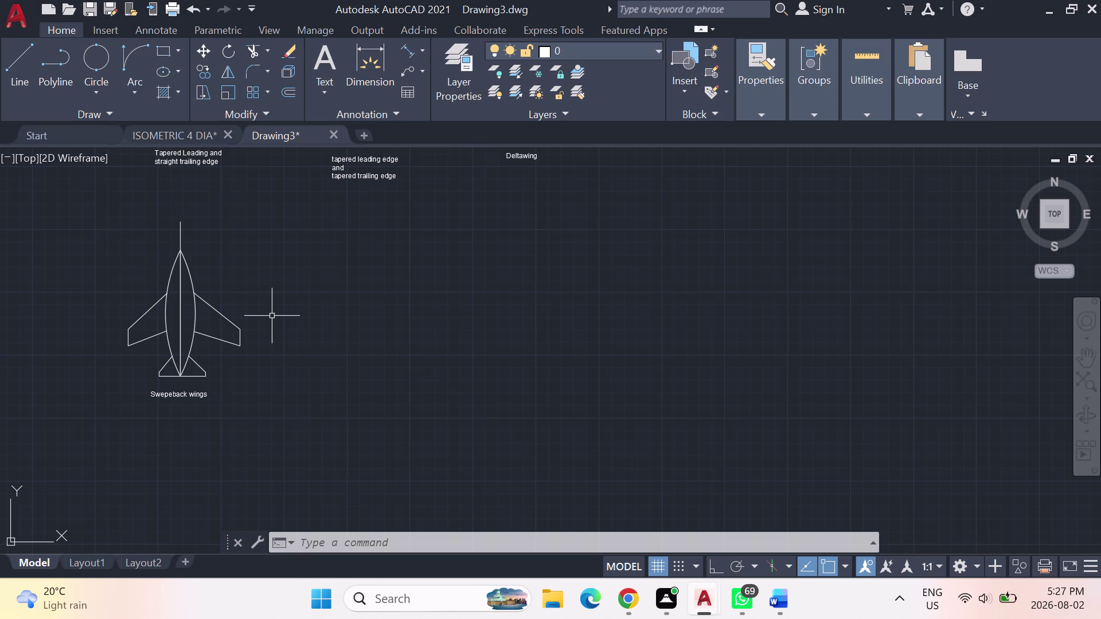
click(11, 61)
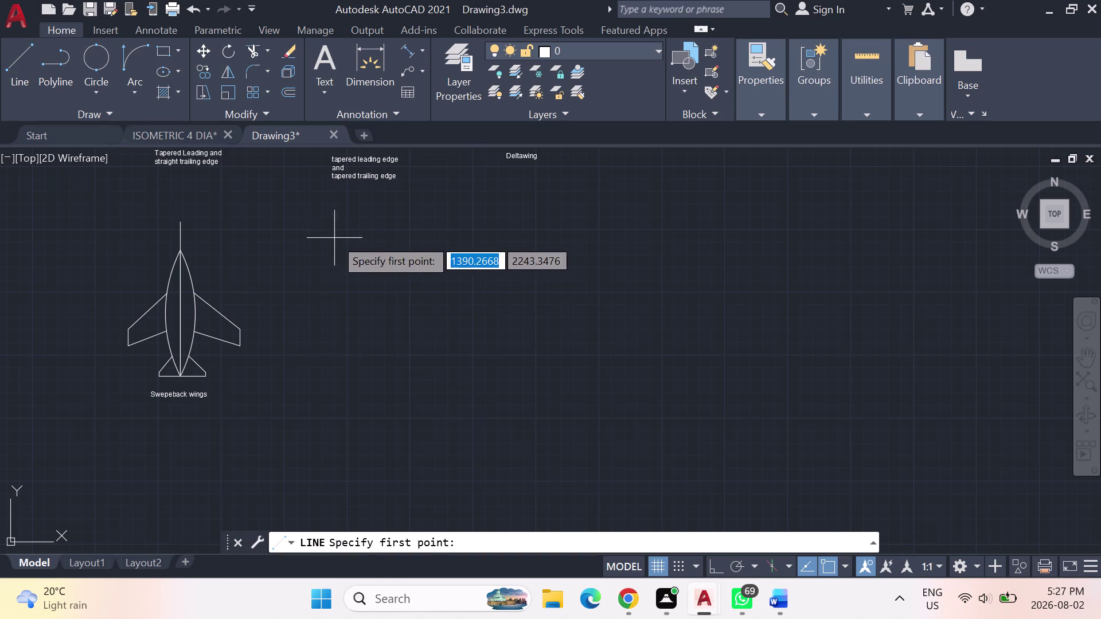
With Ortho on, draw a 50 by 100 rectangle below the tapered leading and trailing edge heading.
click(334, 238)
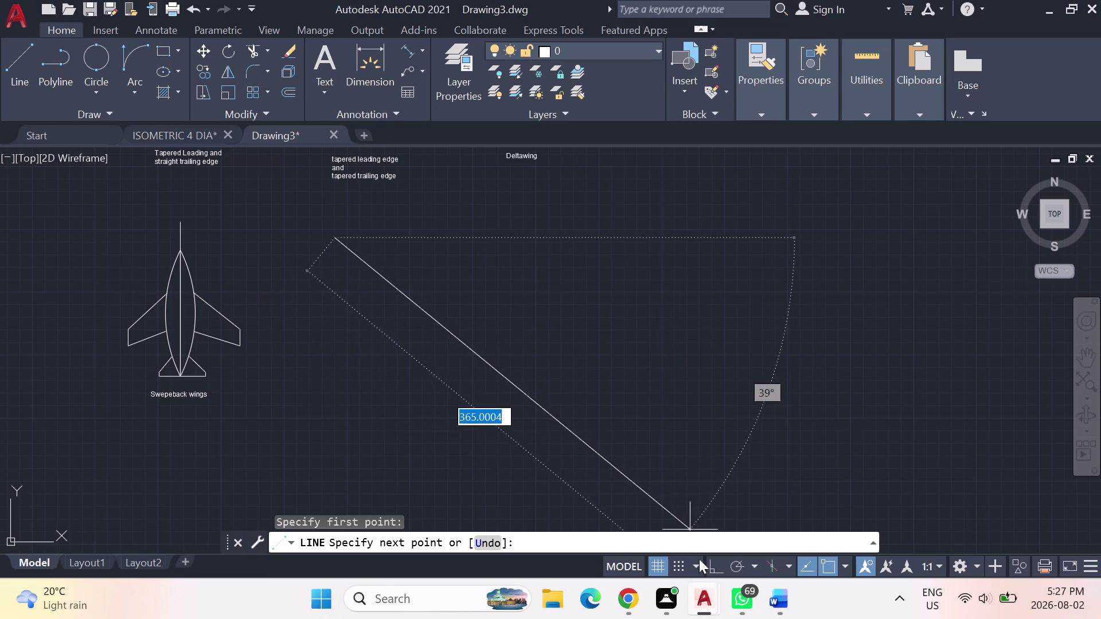
click(721, 569)
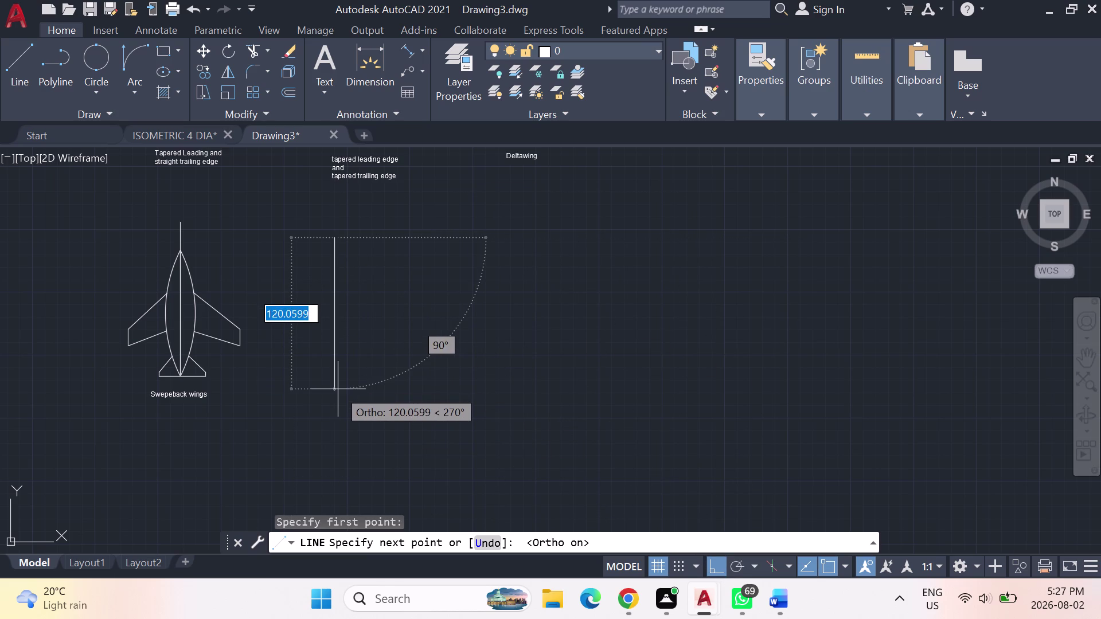
text(100)
key(Return)
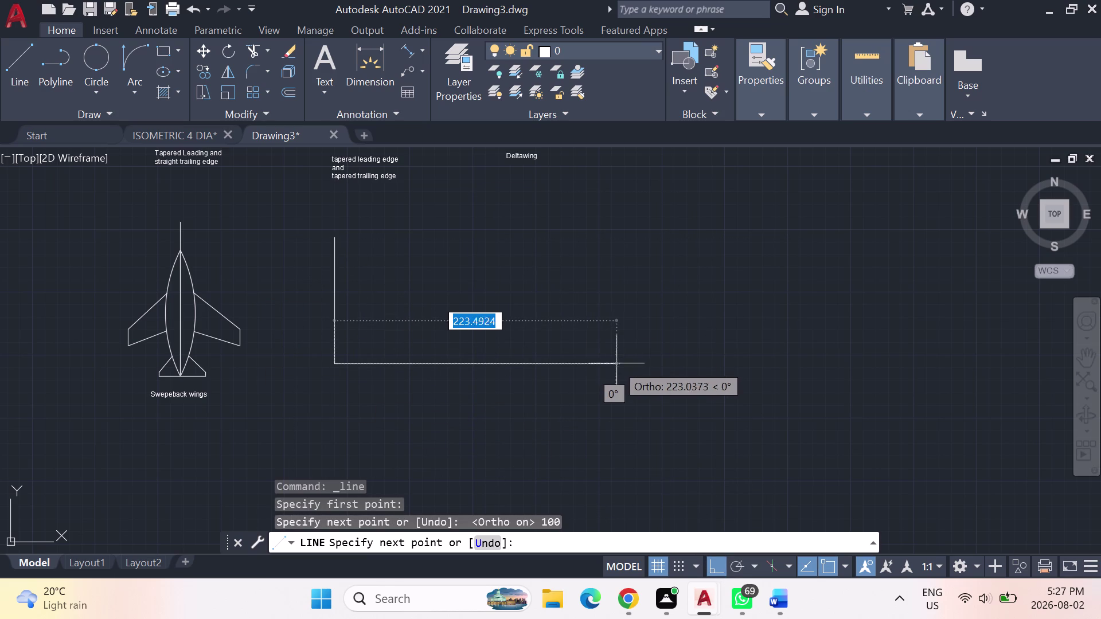
text(50)
key(Return)
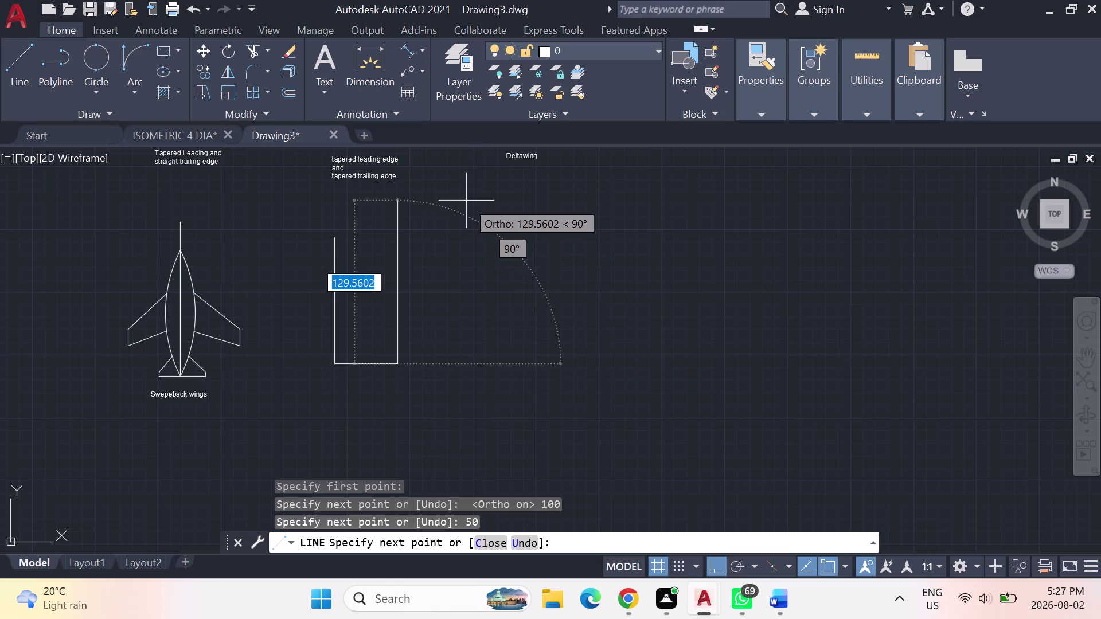
text(100)
key(Return)
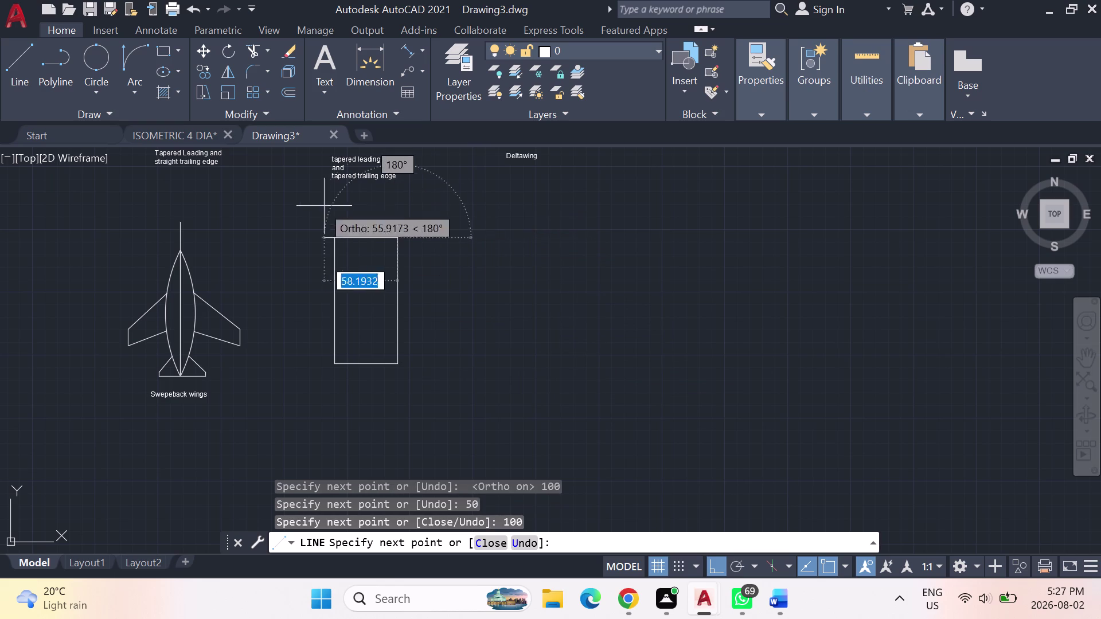
text(50)
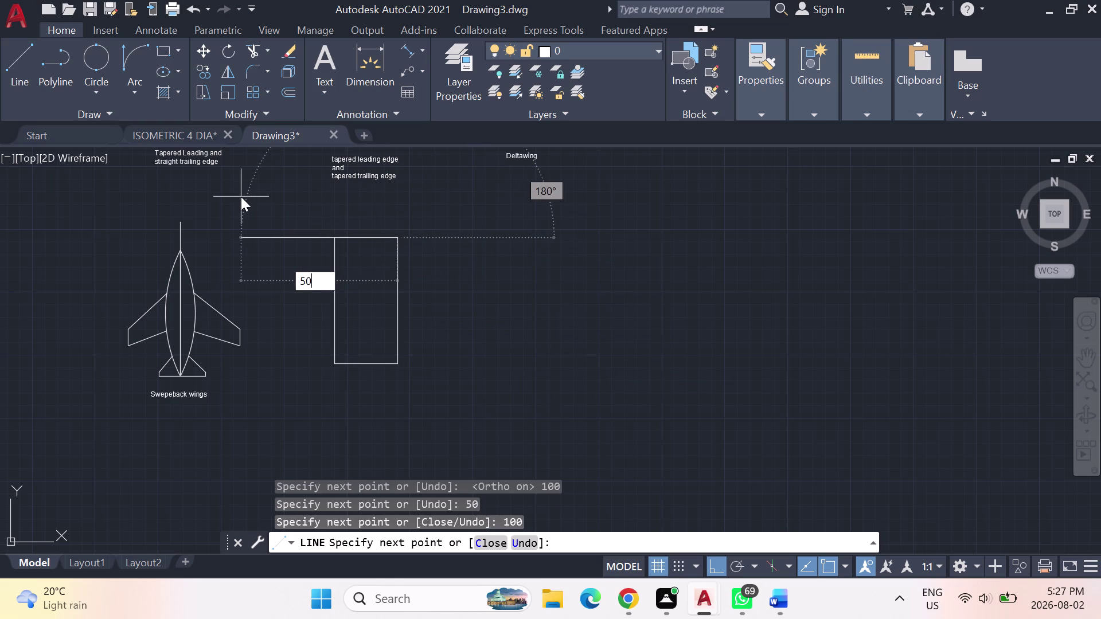
key(Return)
key(Escape)
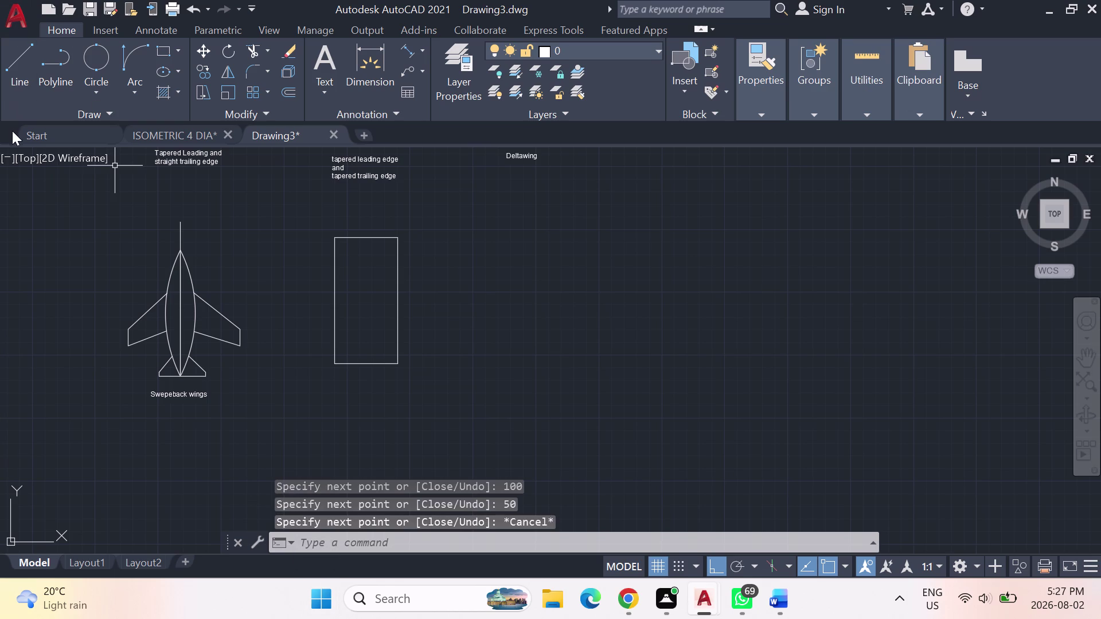
click(27, 57)
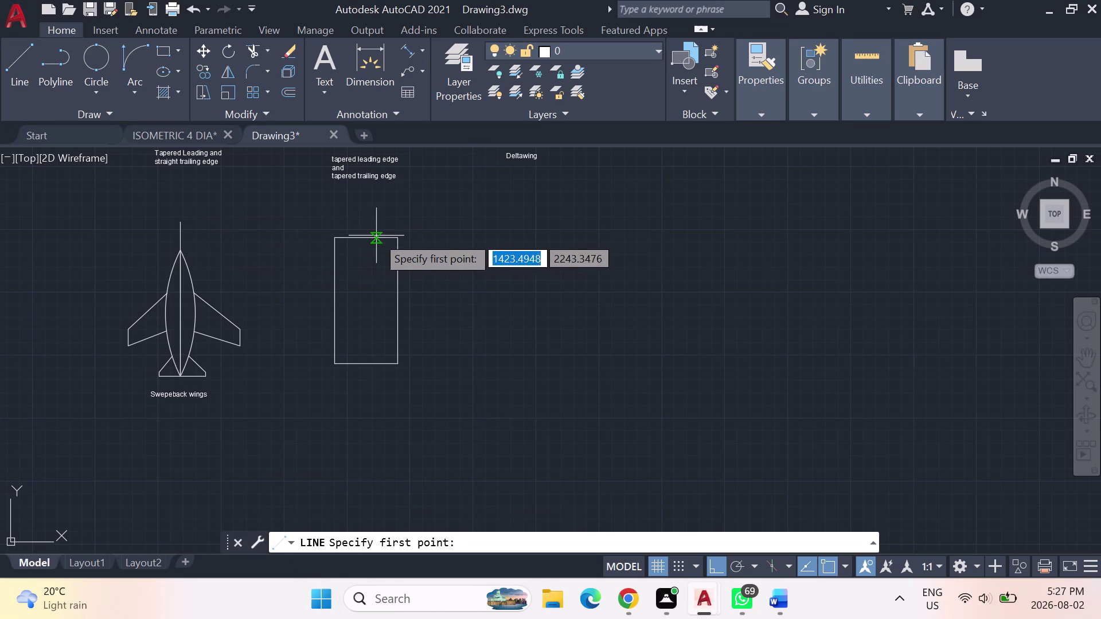
Draw a vertical centre line from the rectangle's top down past its bottom.
click(367, 236)
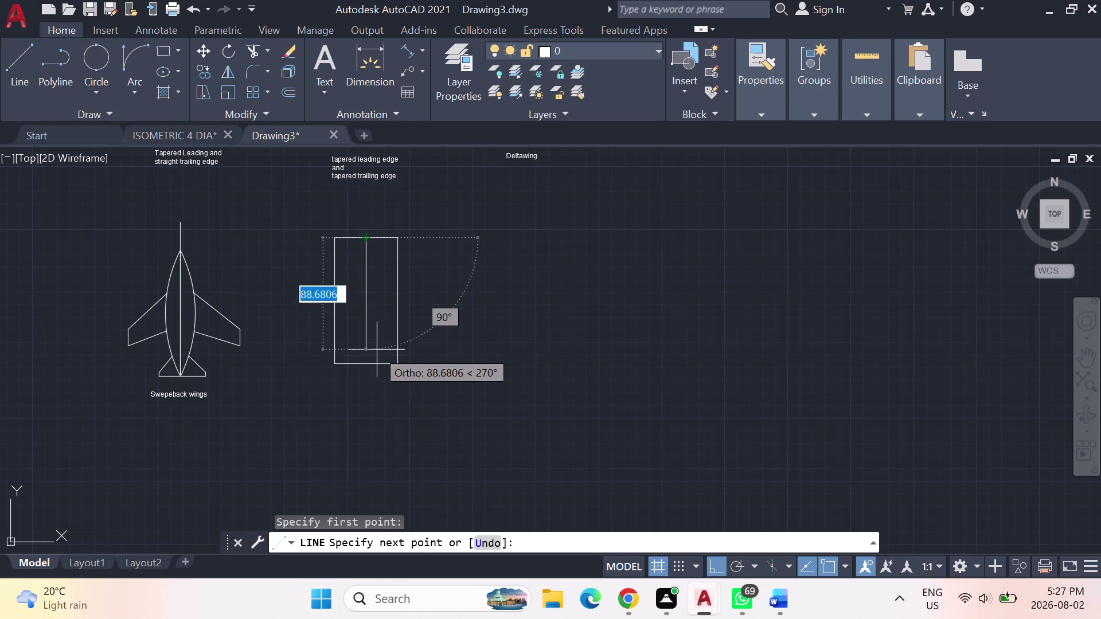
click(370, 365)
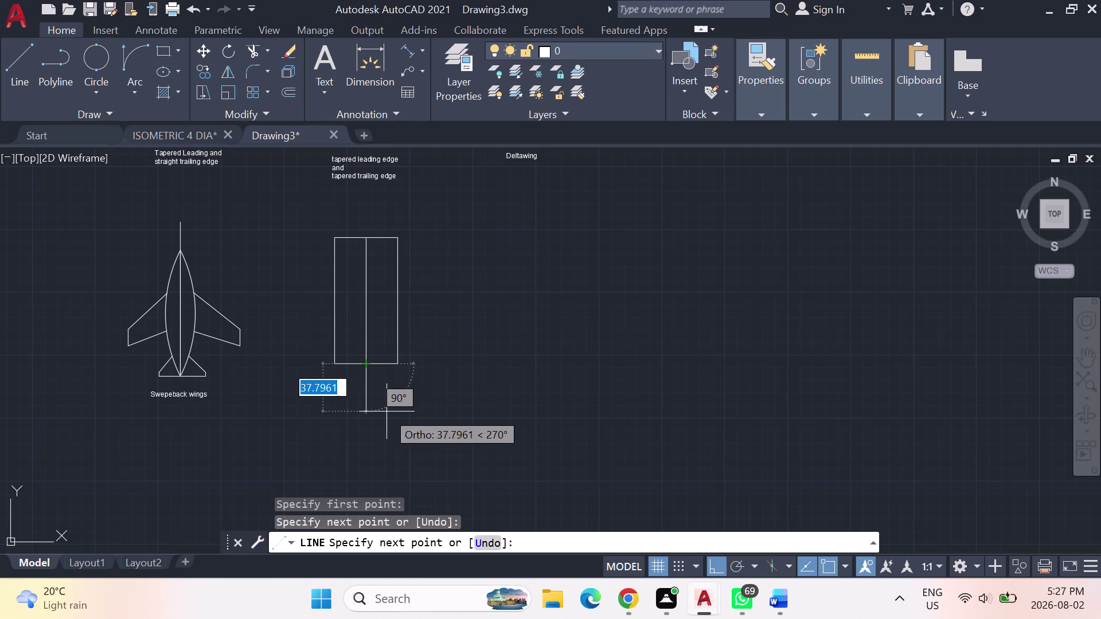
key(Escape)
scroll(up, 3)
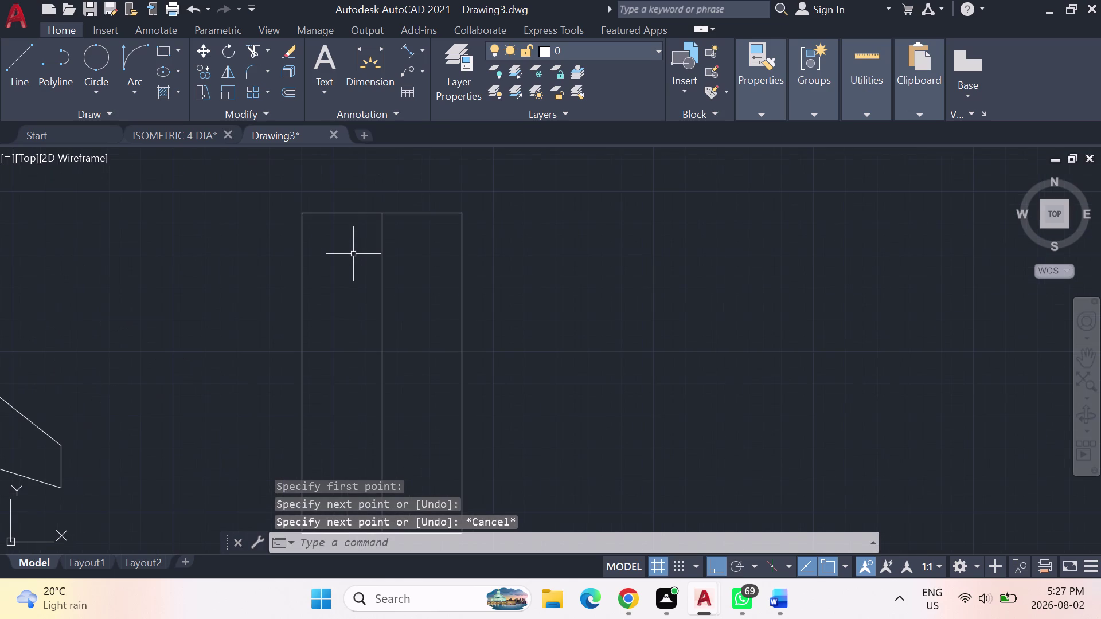
Erase the rectangle's top edge.
click(345, 214)
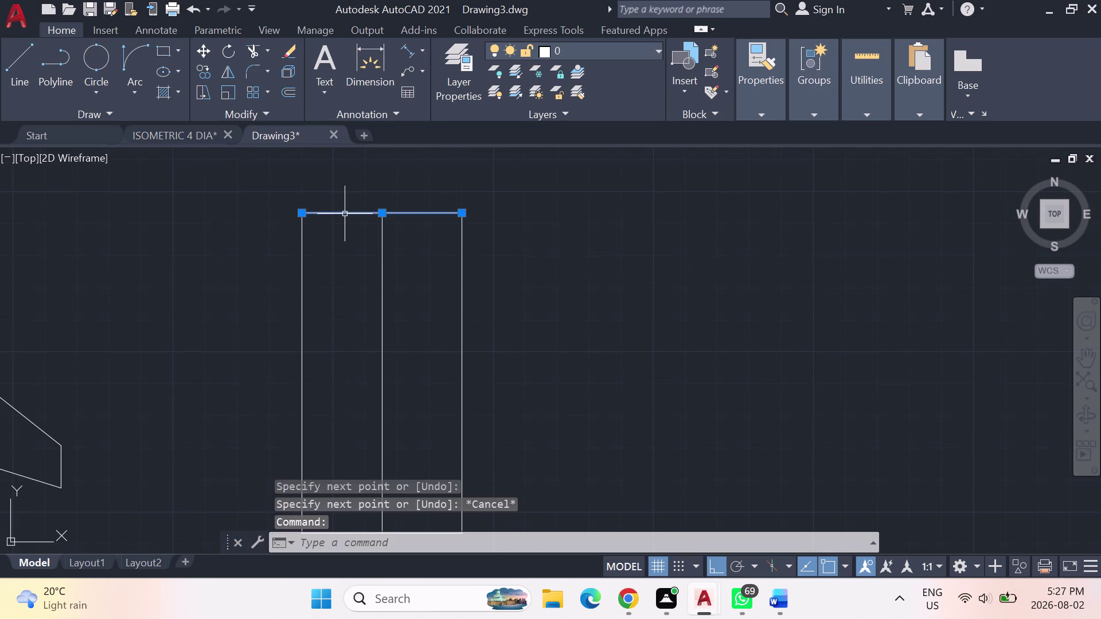
key(Delete)
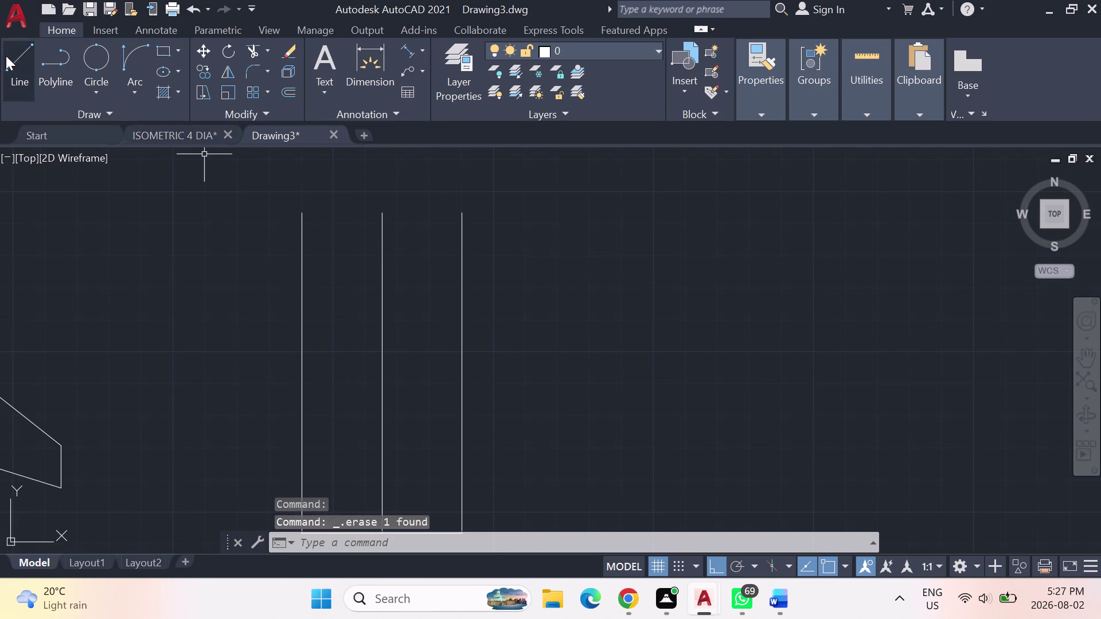
click(6, 56)
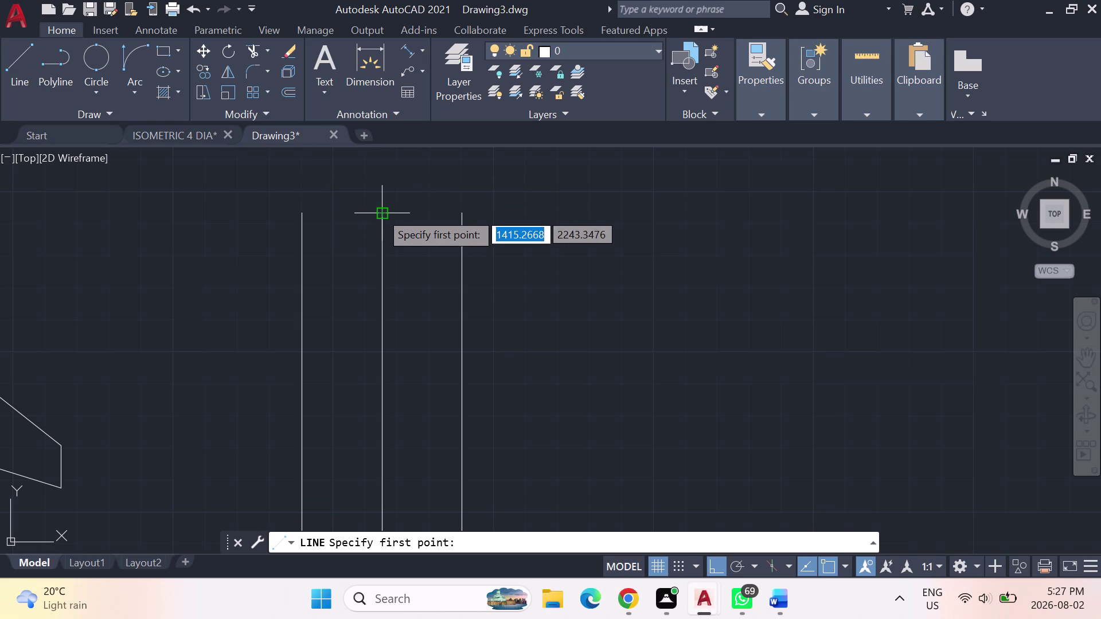
Draw a 5-unit cap line at the top of the centre line.
click(380, 212)
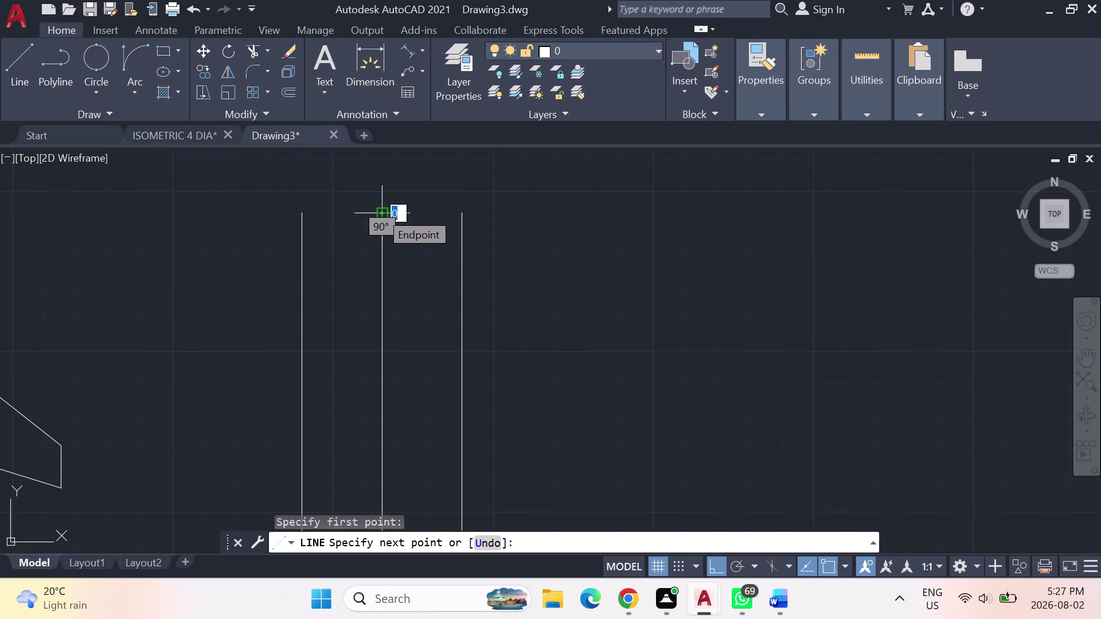
click(380, 211)
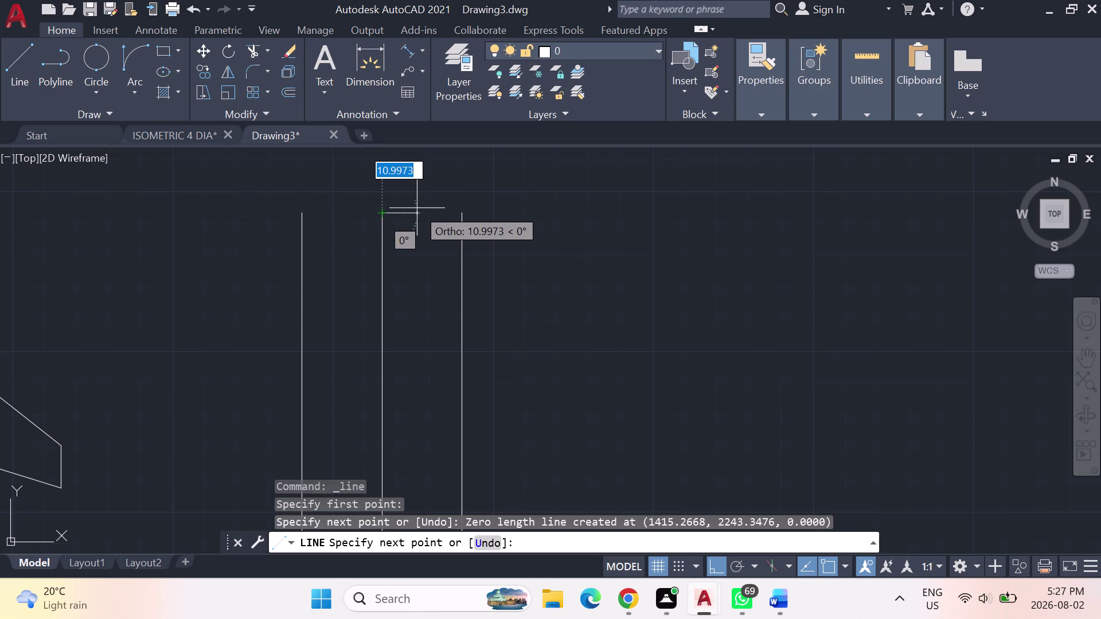
key(5)
key(Return)
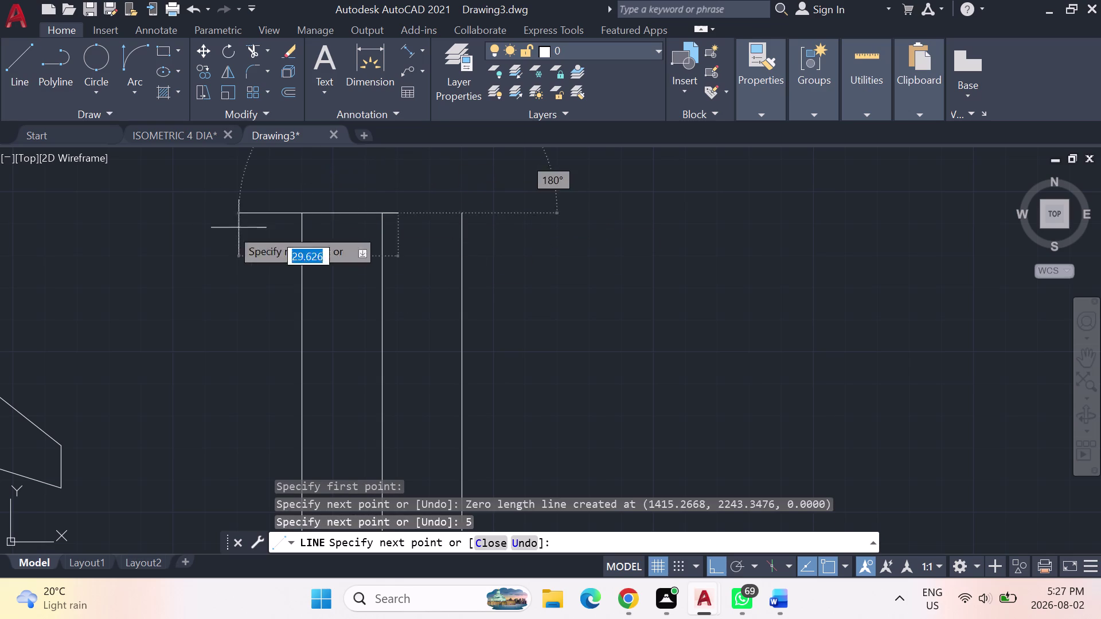
key(Escape)
click(18, 56)
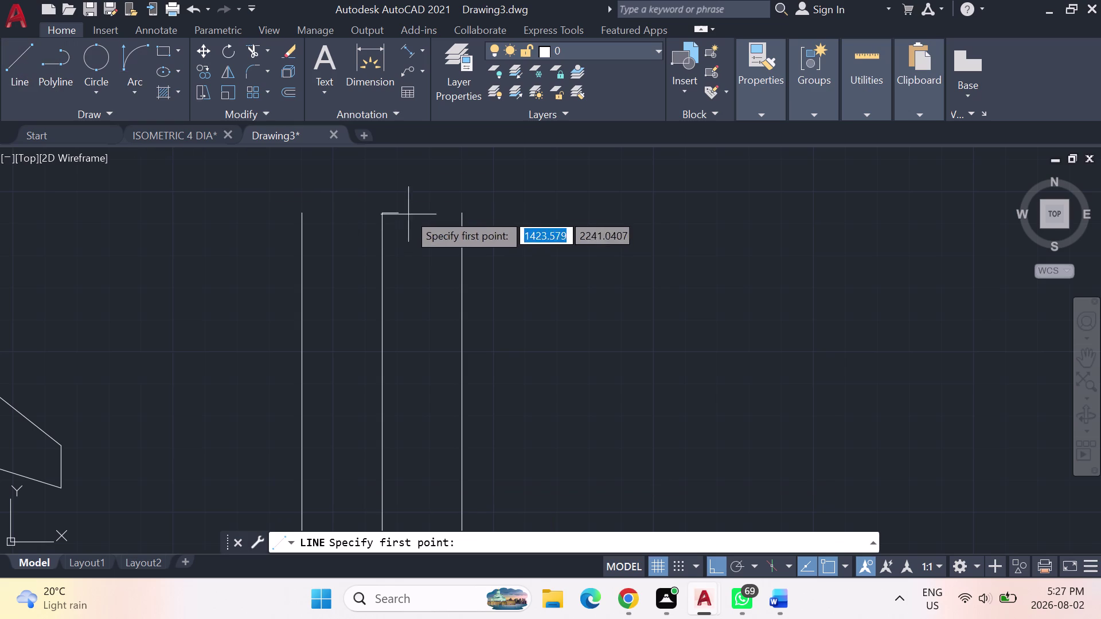
click(384, 213)
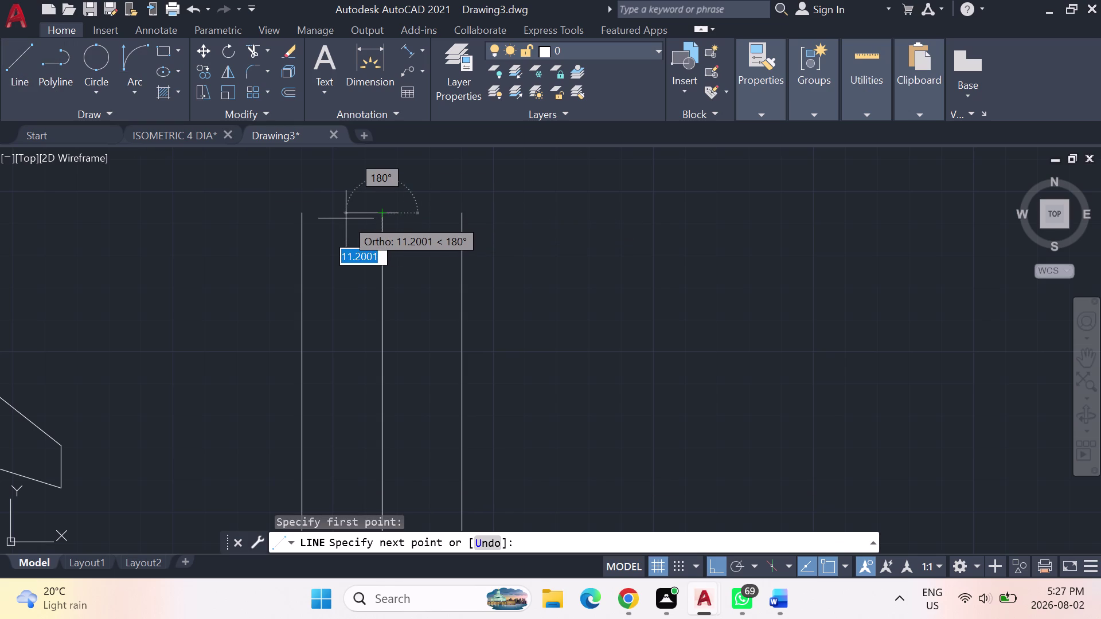
key(5)
key(Return)
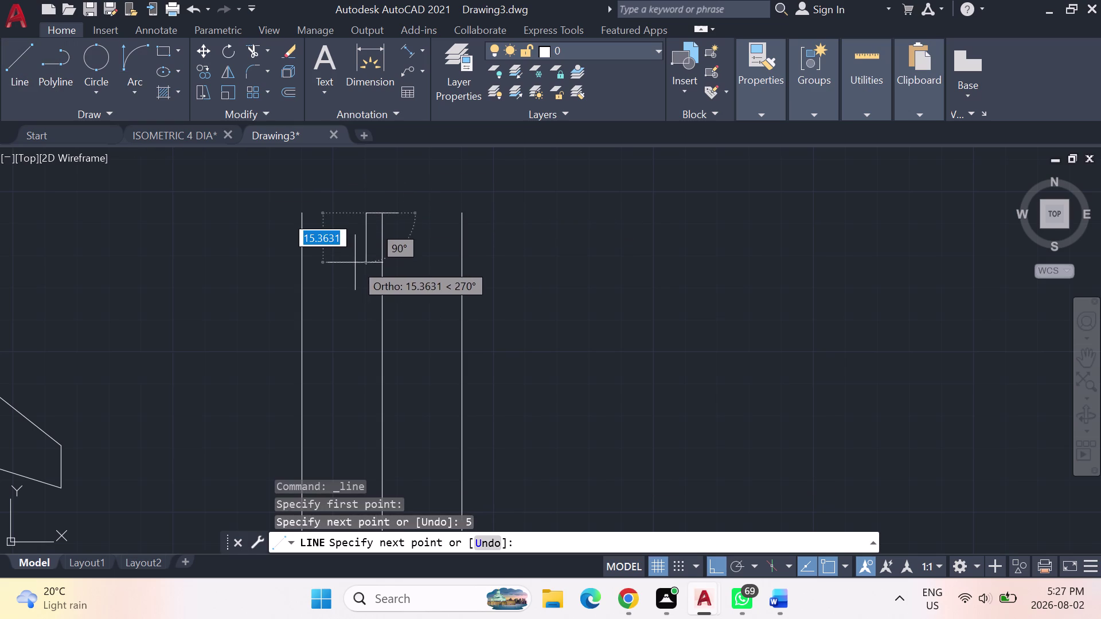
key(Escape)
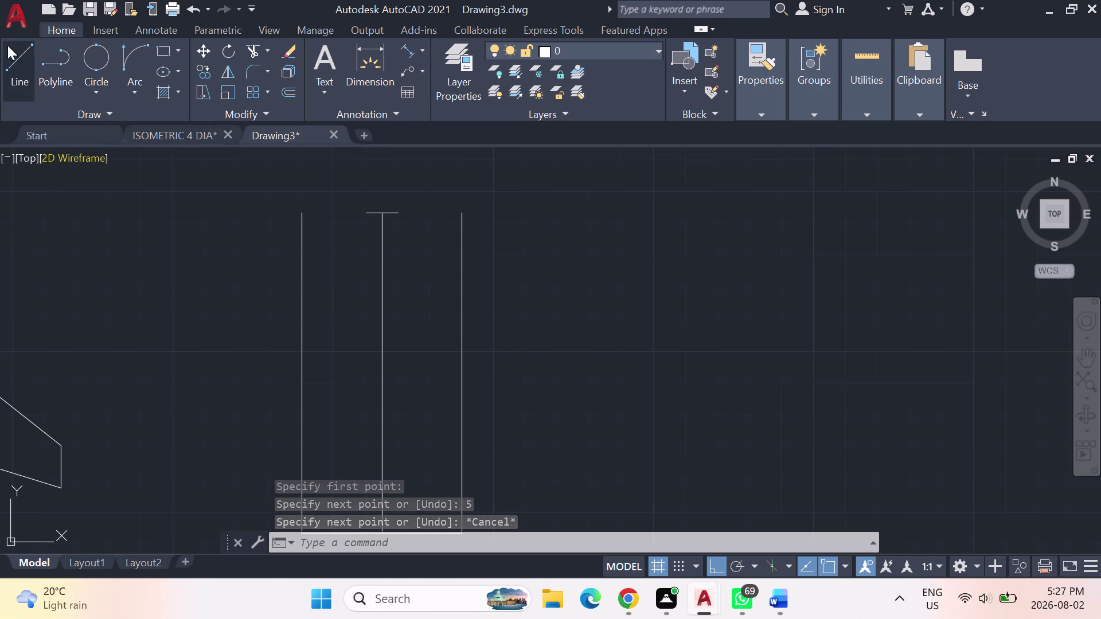
Draw a horizontal crossbar from the centre line past the right and left uprights.
click(14, 60)
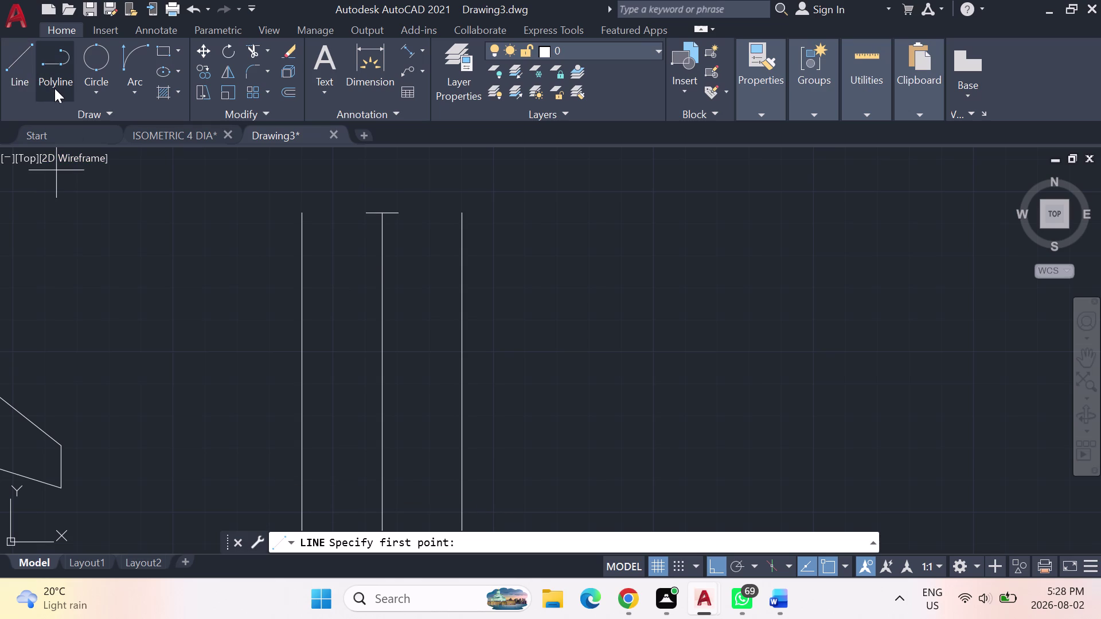
click(15, 63)
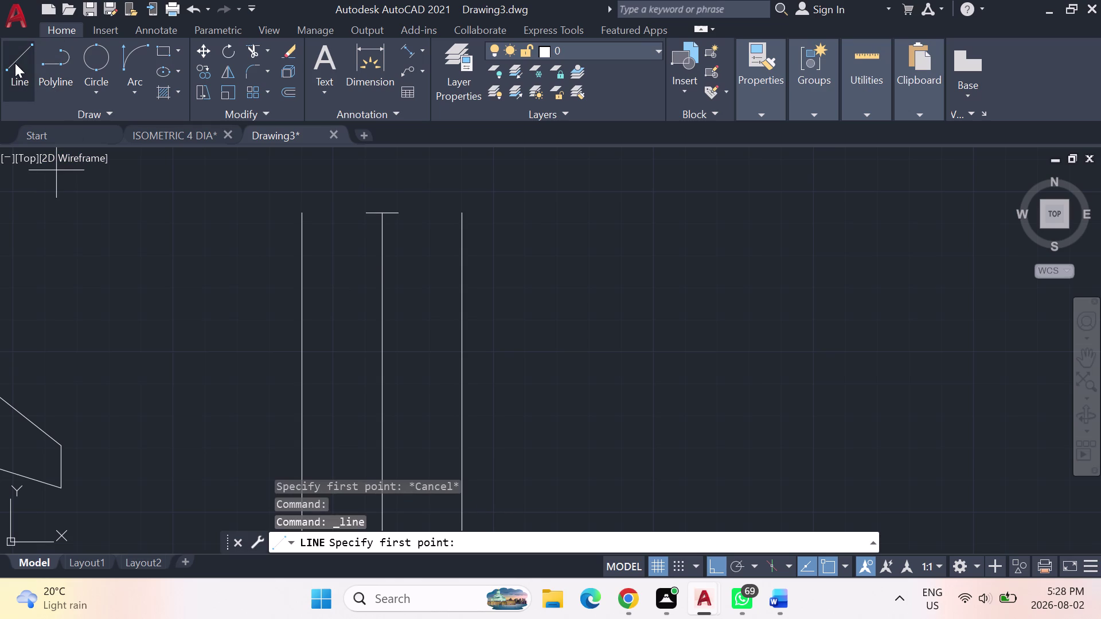
click(15, 63)
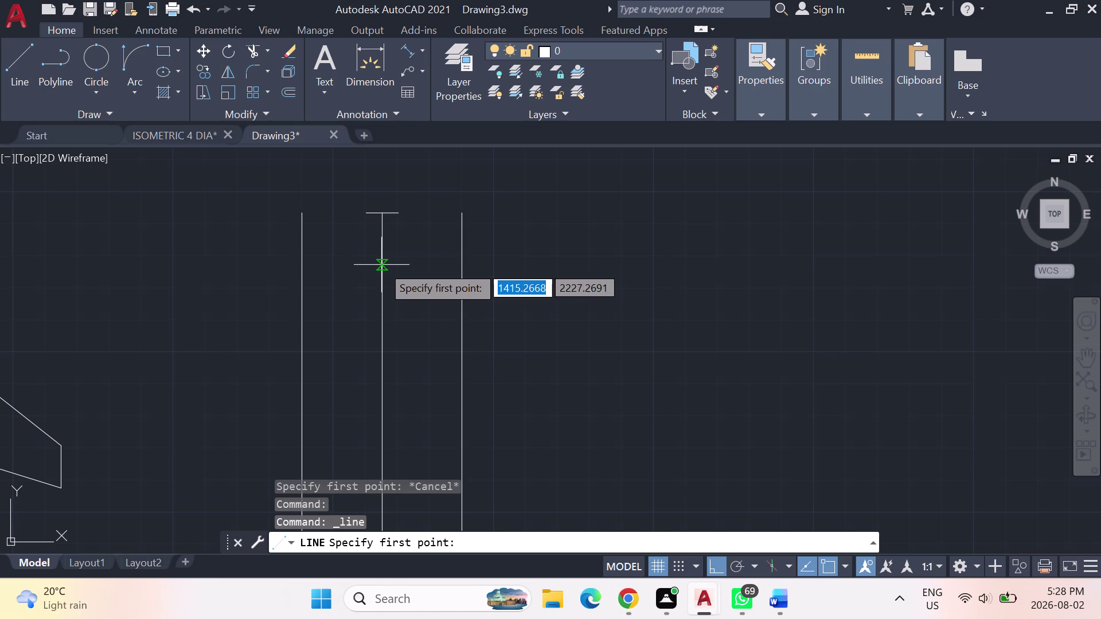
click(381, 264)
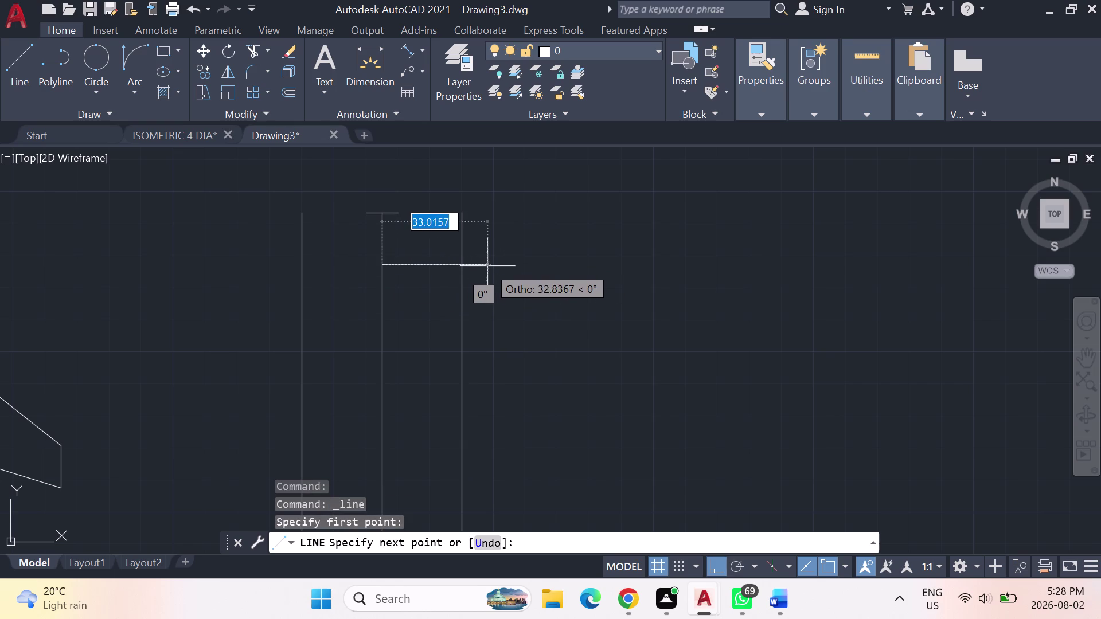
click(493, 266)
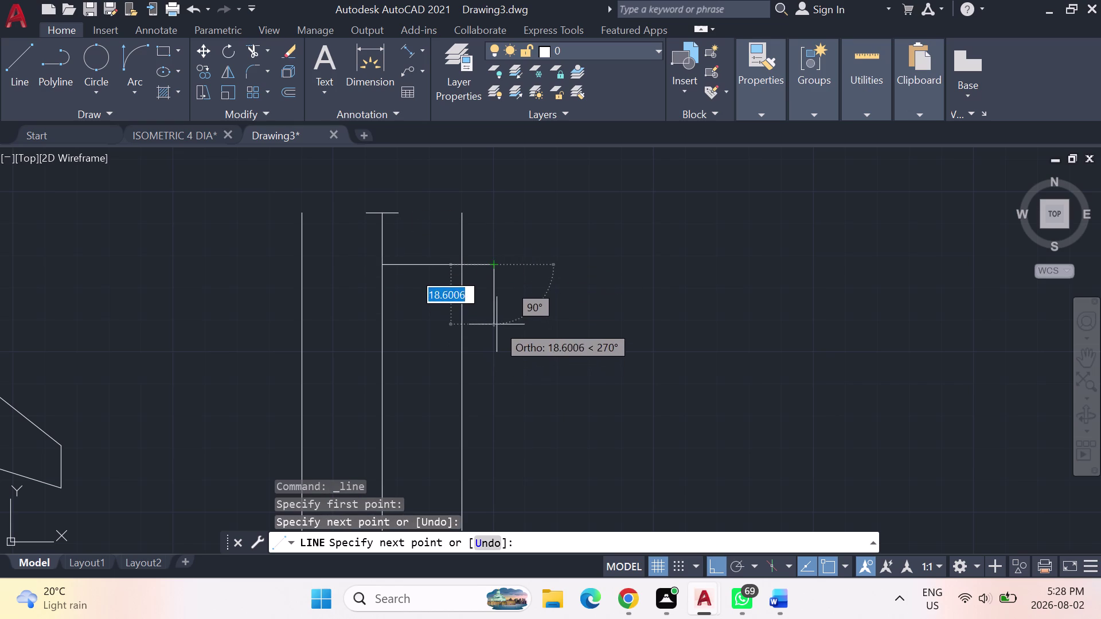
key(Escape)
click(16, 65)
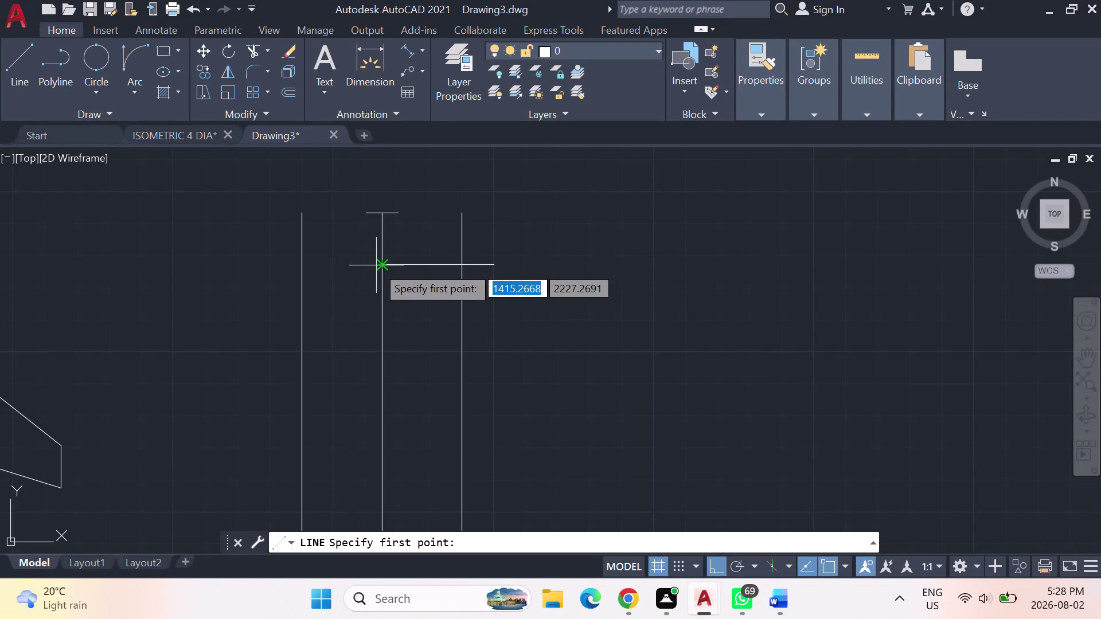
click(376, 266)
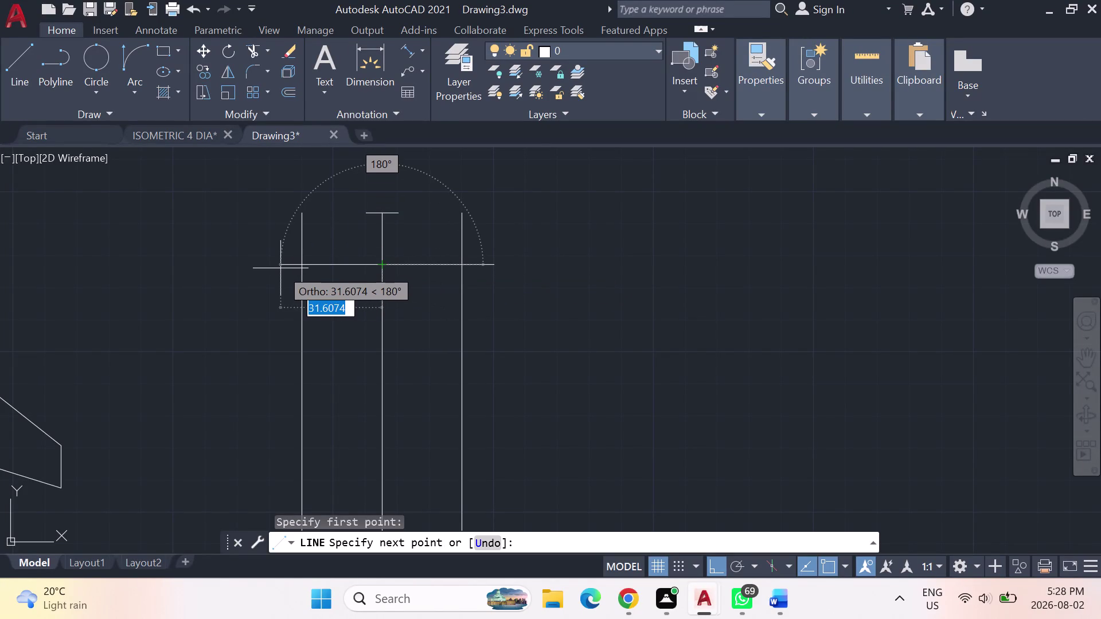
click(280, 268)
key(Escape)
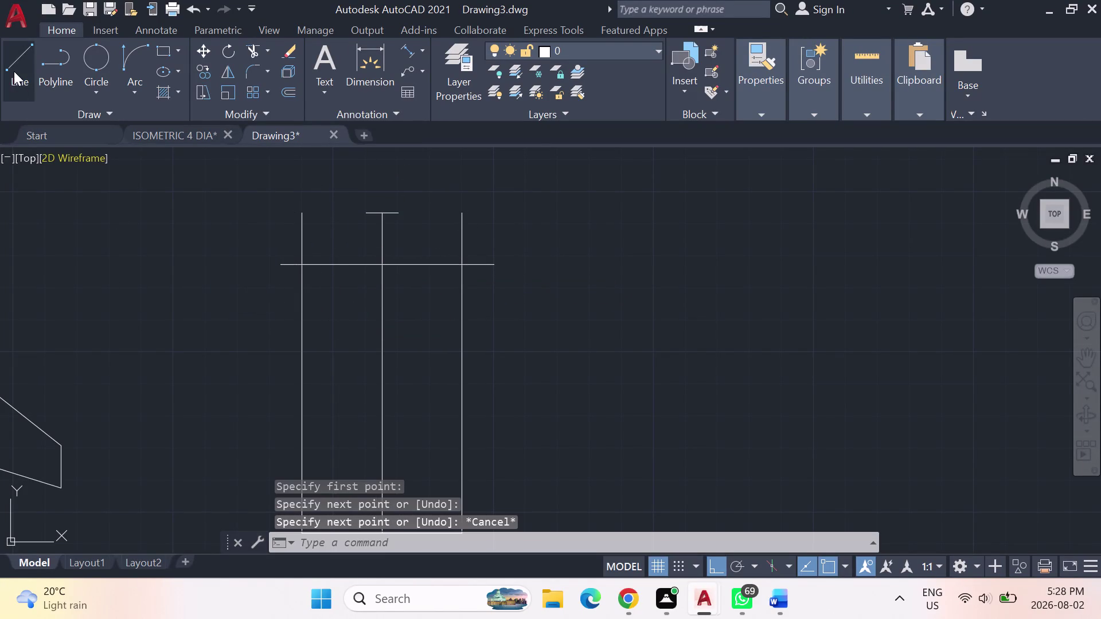
click(14, 71)
key(Escape)
key(Escape)
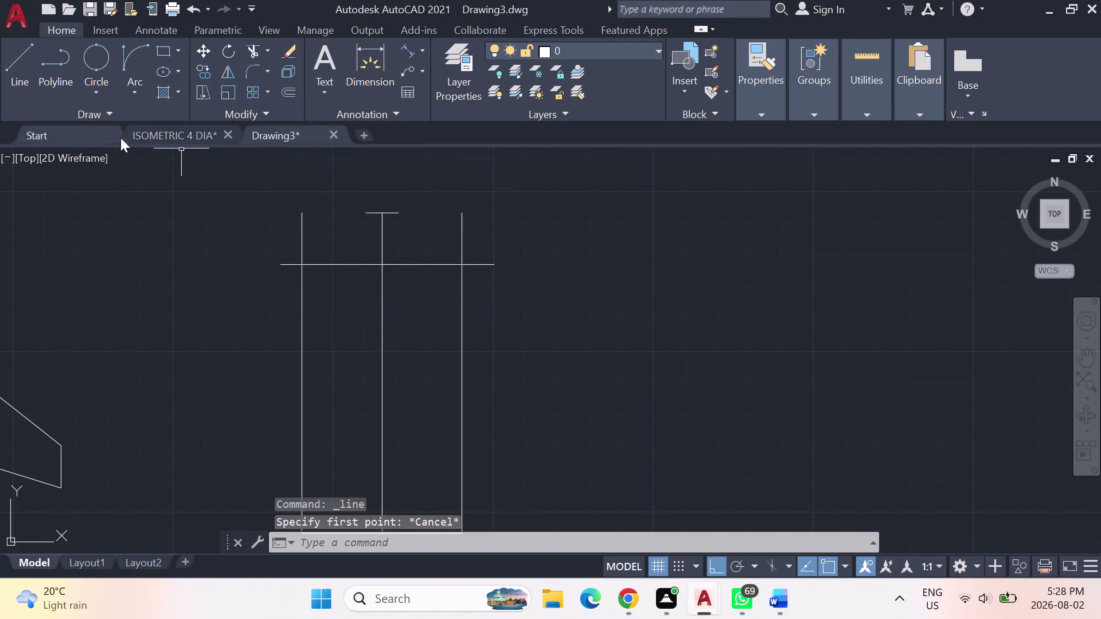
Add a 34.98 linear dimension between the centre line and right upright, above the crossbar.
drag(420, 53, 413, 54)
click(425, 52)
click(434, 79)
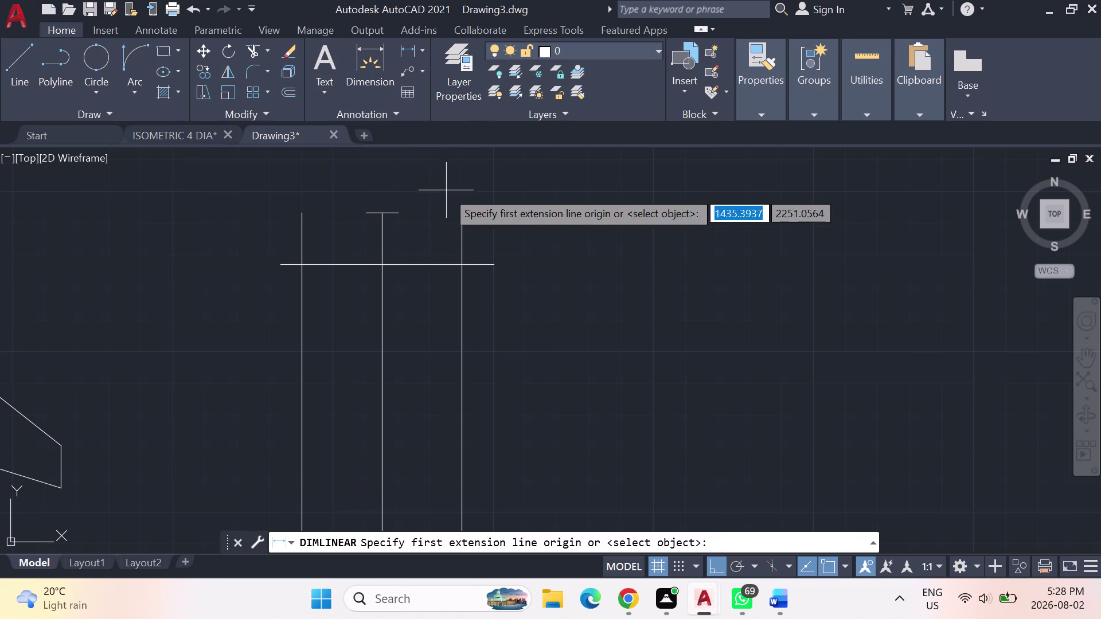
click(384, 261)
click(493, 267)
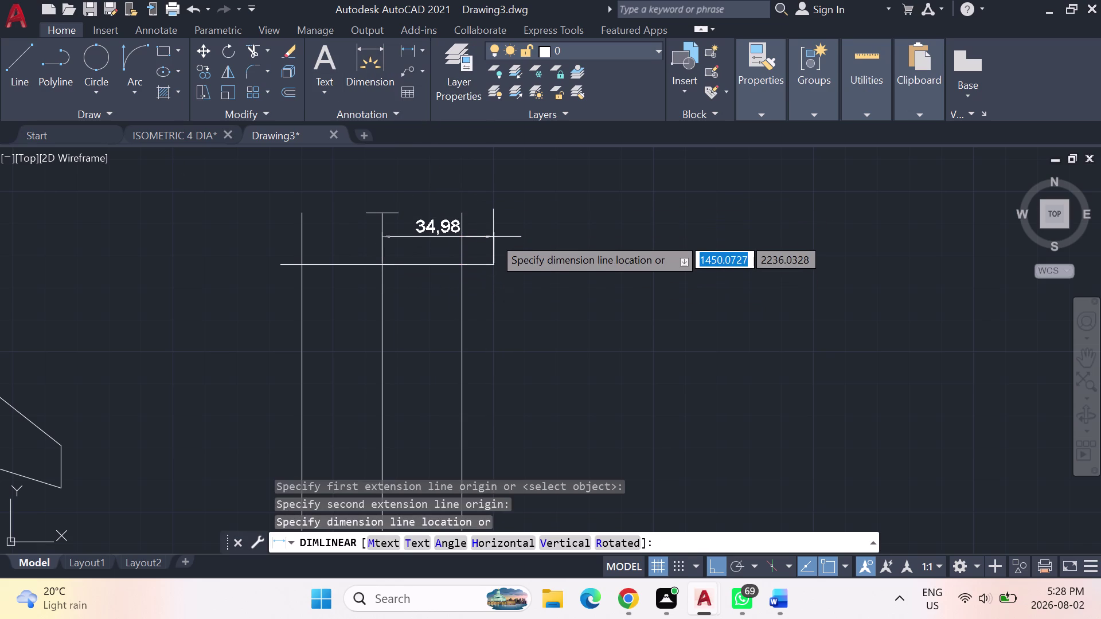
click(490, 236)
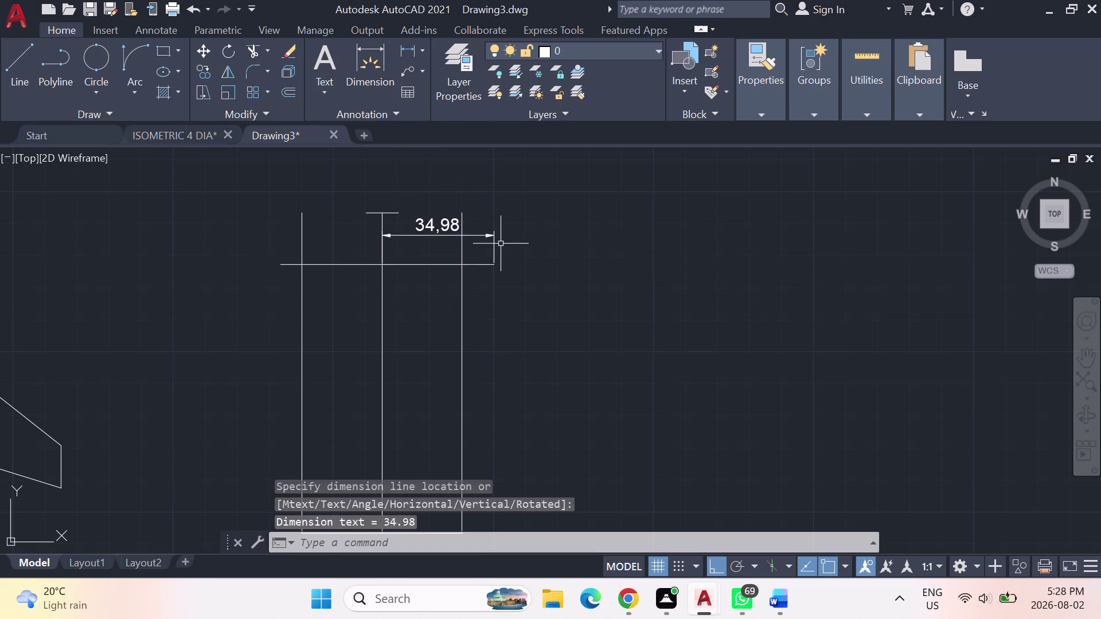
Set the ISO-25 style's primary-unit precision to 0 so the dimension reads 35.
key(d)
key(Return)
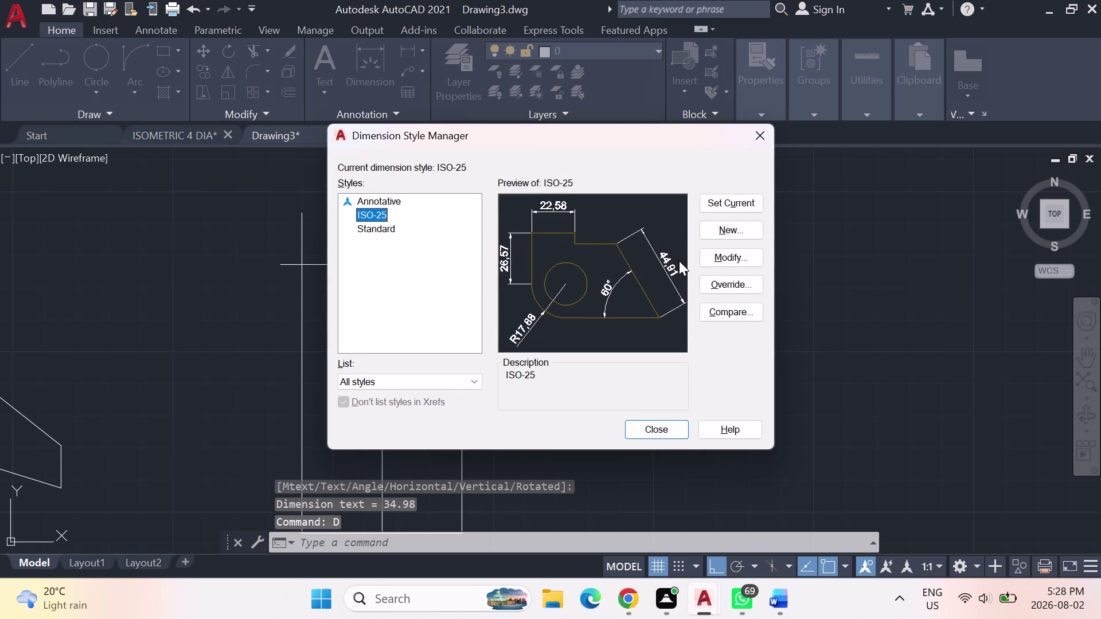
click(716, 255)
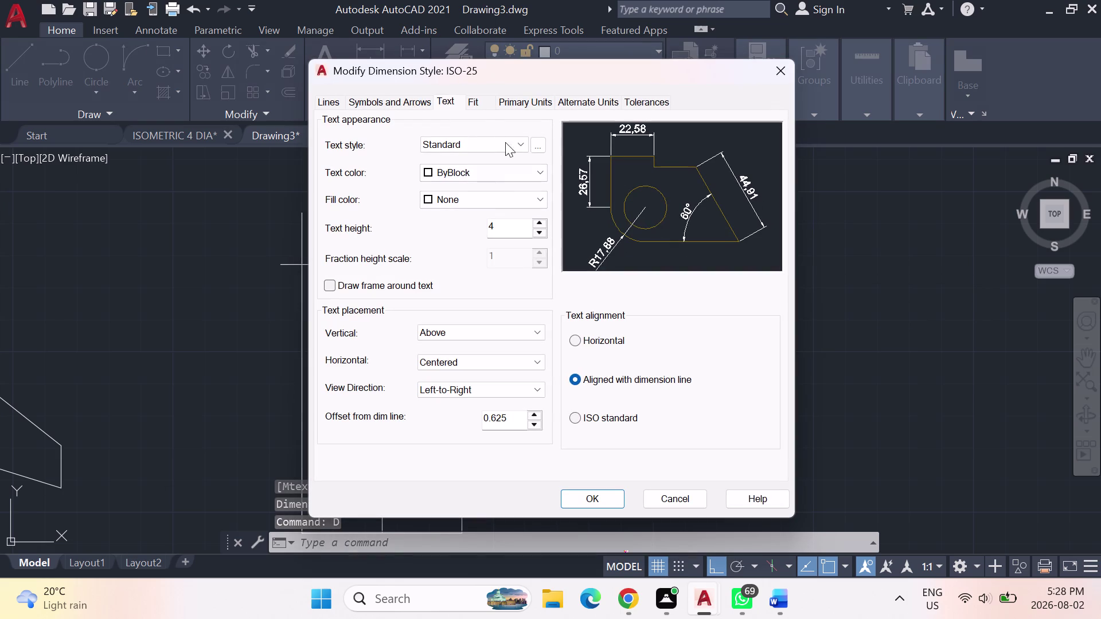
drag(439, 97, 434, 98)
click(391, 99)
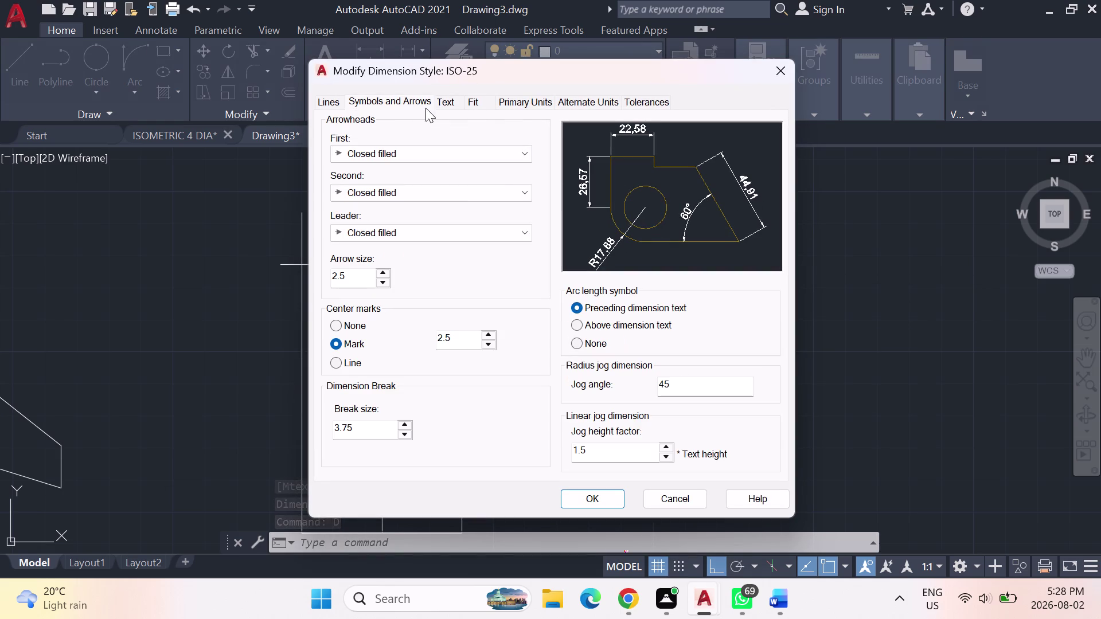
click(451, 101)
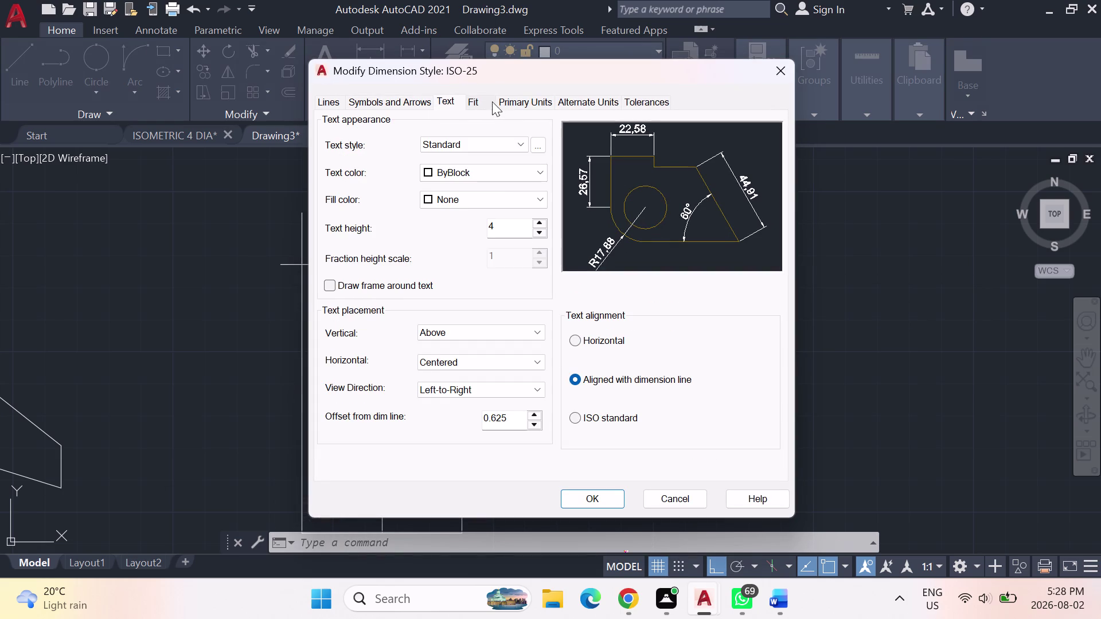
click(482, 102)
click(514, 106)
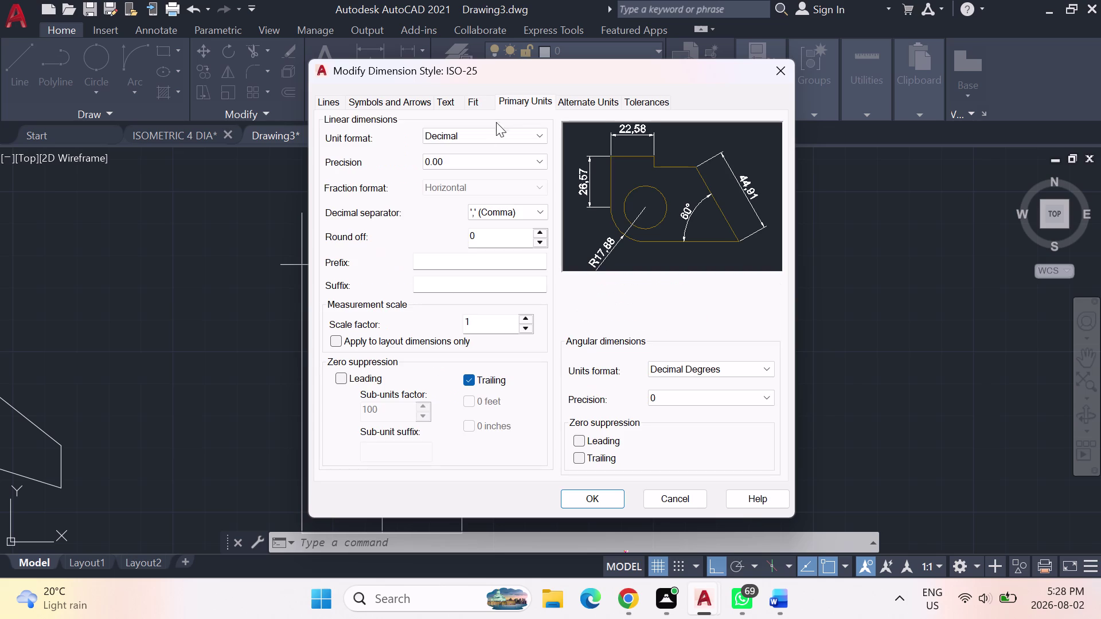
click(482, 156)
click(482, 171)
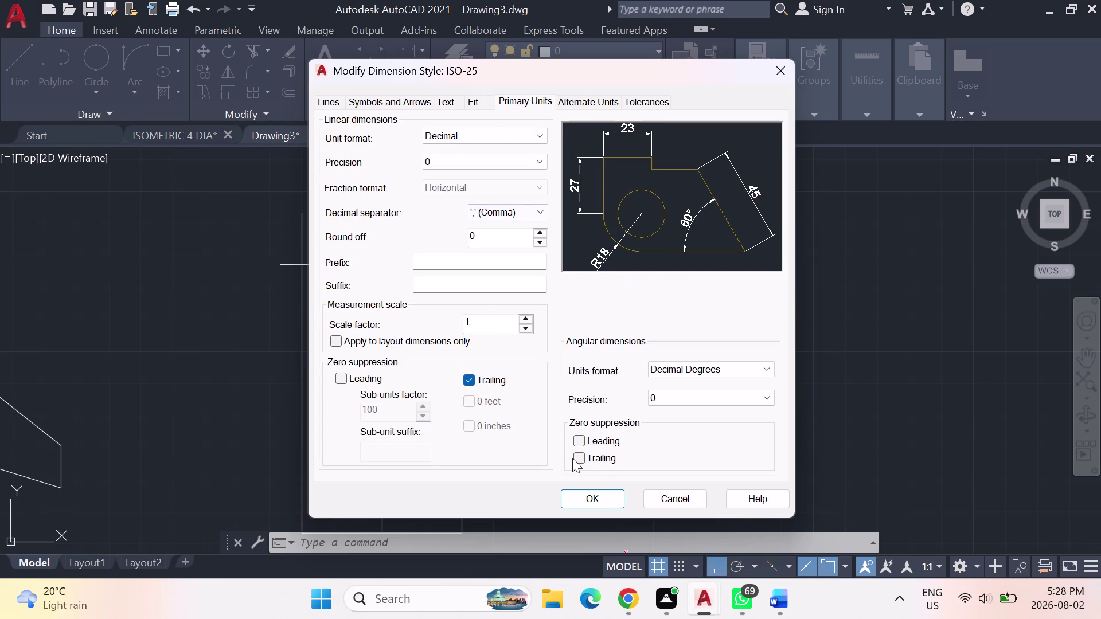
click(601, 492)
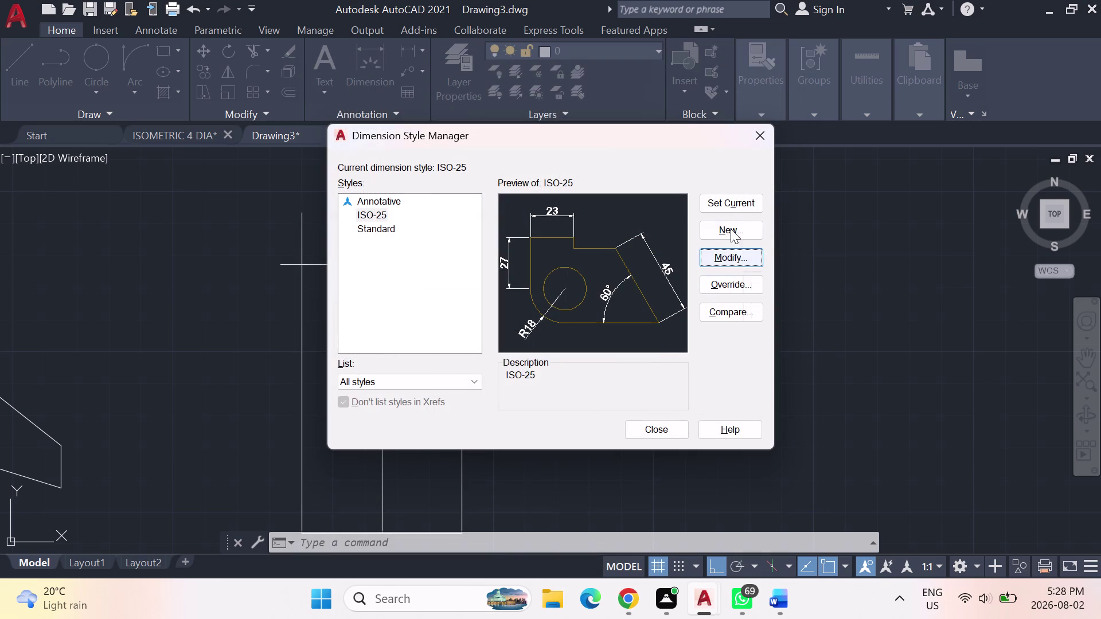
click(732, 205)
click(660, 434)
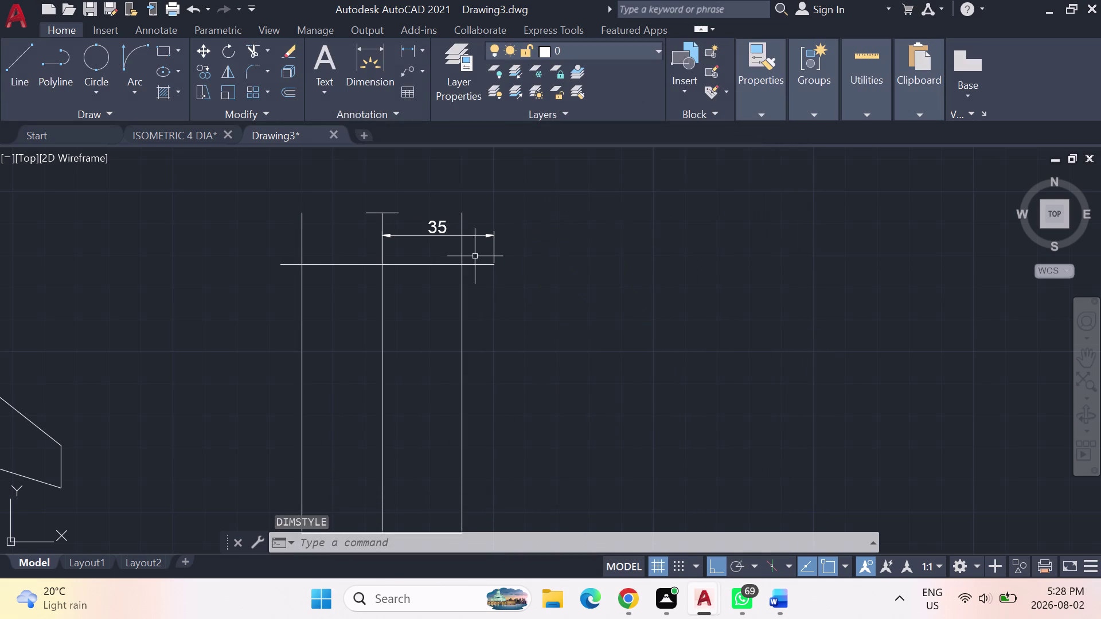
Cancel the unwanted 32 dimension and erase the stray line segment.
click(405, 54)
click(384, 263)
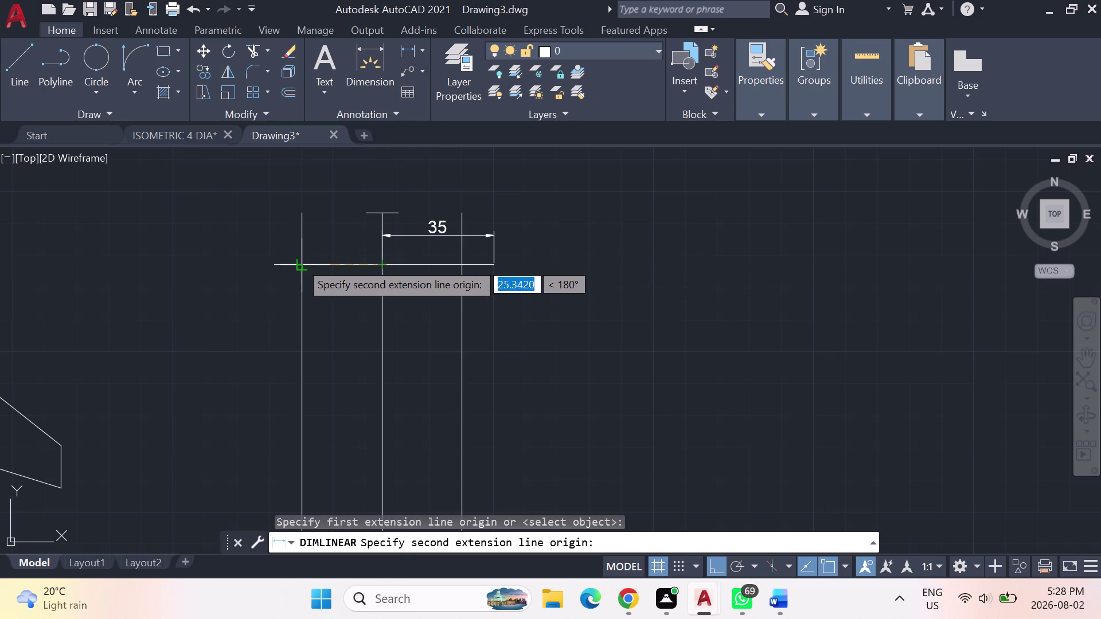
click(284, 264)
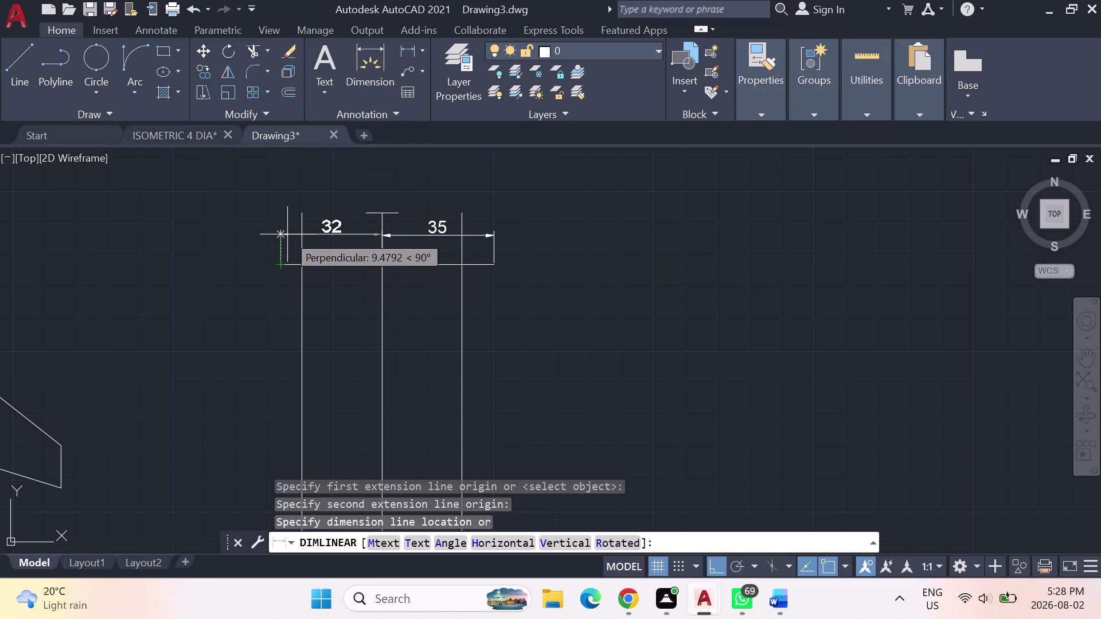
key(Escape)
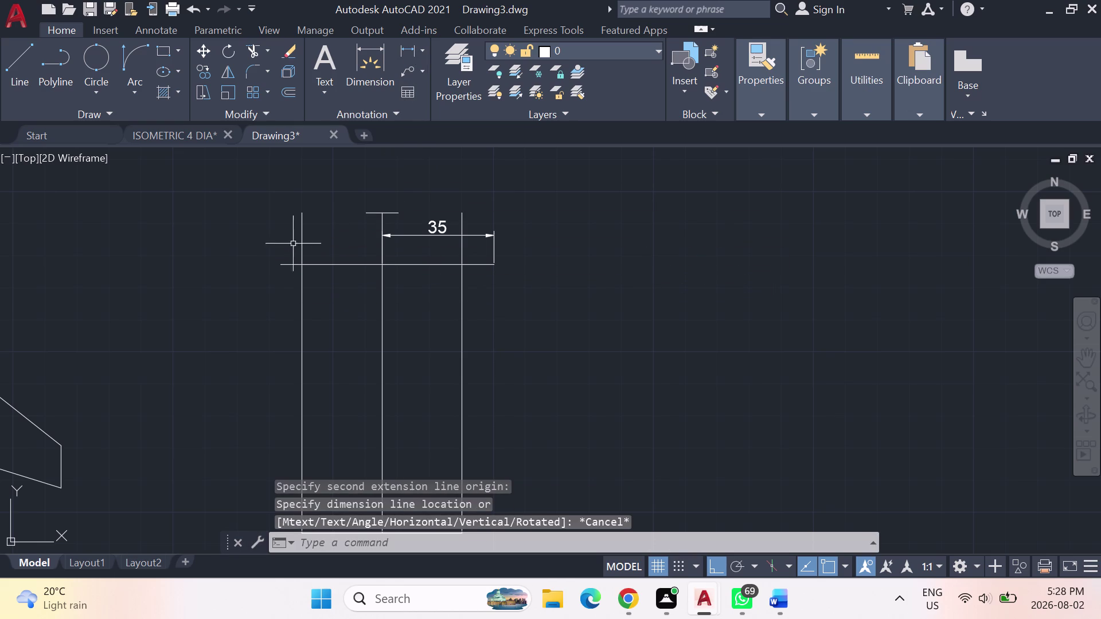
click(357, 266)
key(Delete)
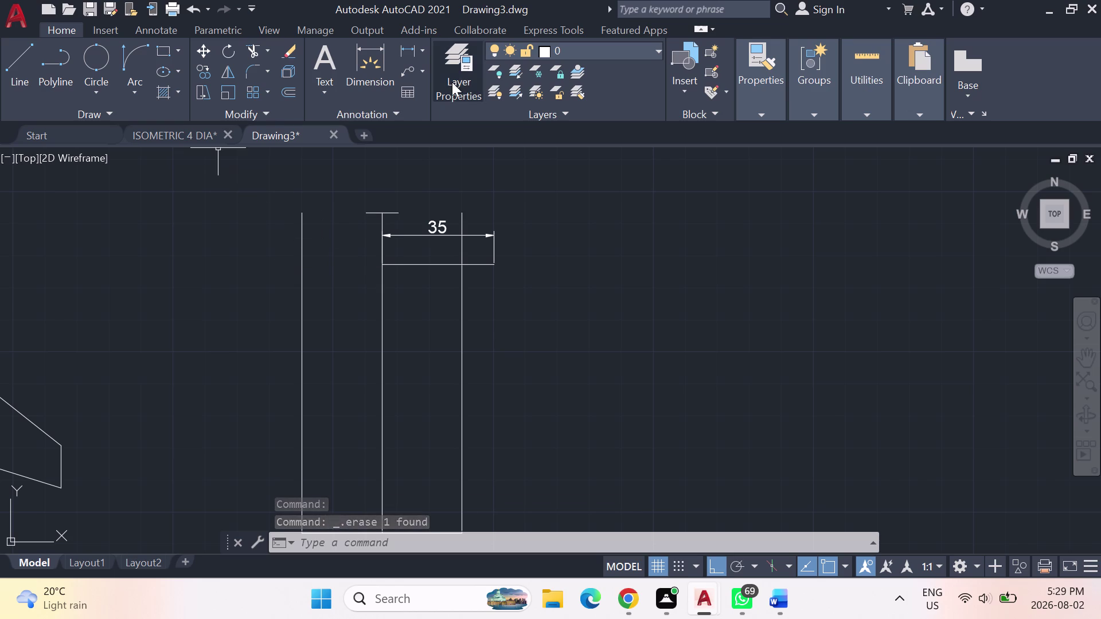
Draw a 35-unit line leftward from the dimension's base point.
click(16, 70)
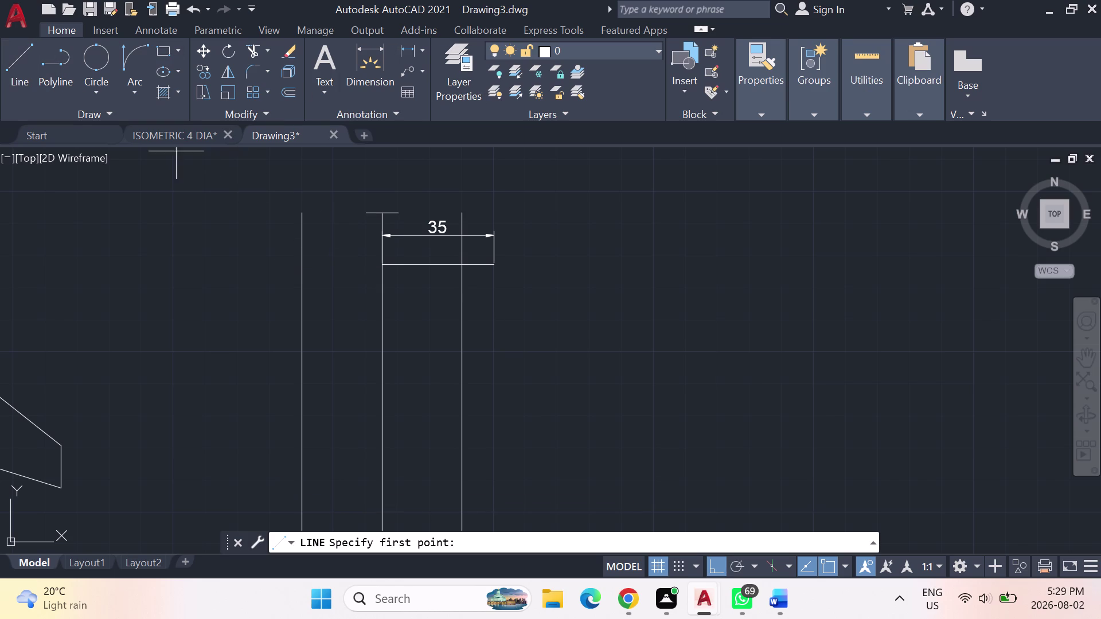
click(383, 263)
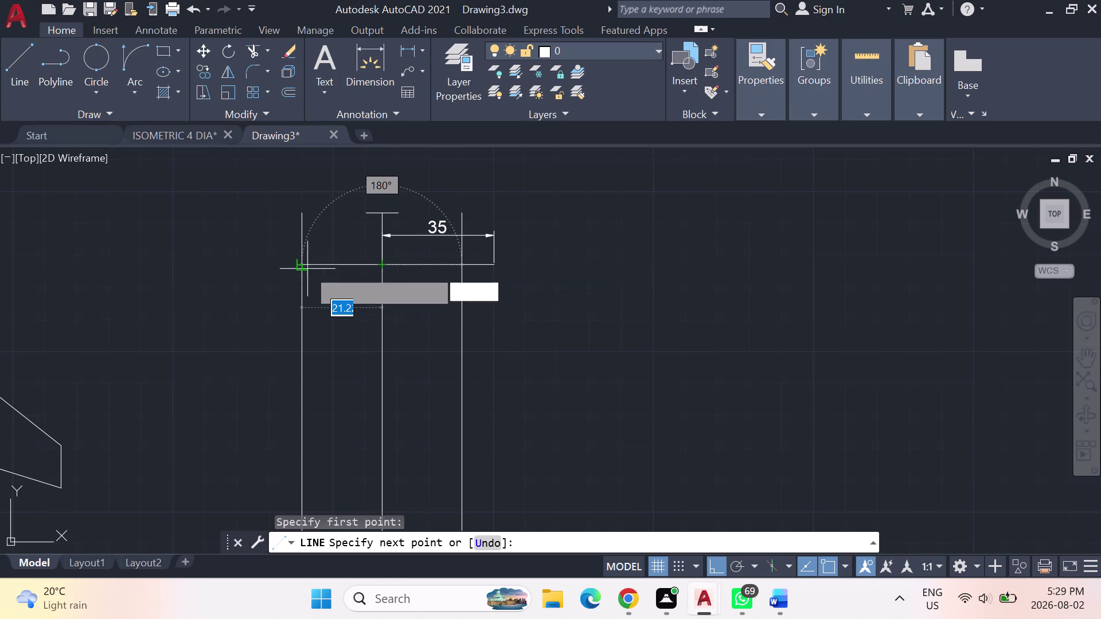
text(35)
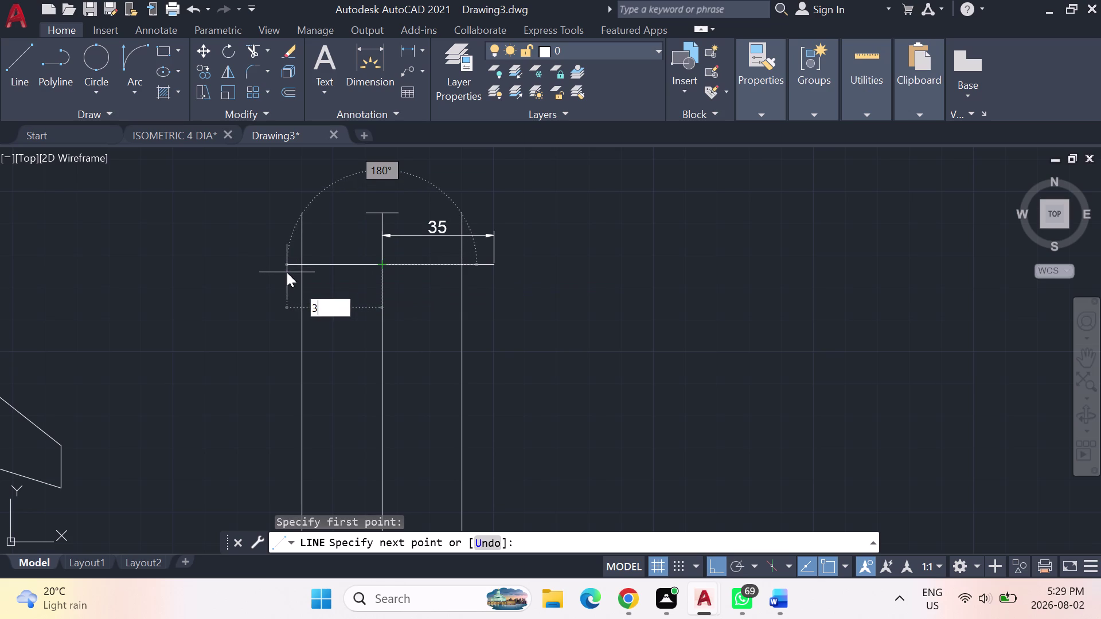
key(Return)
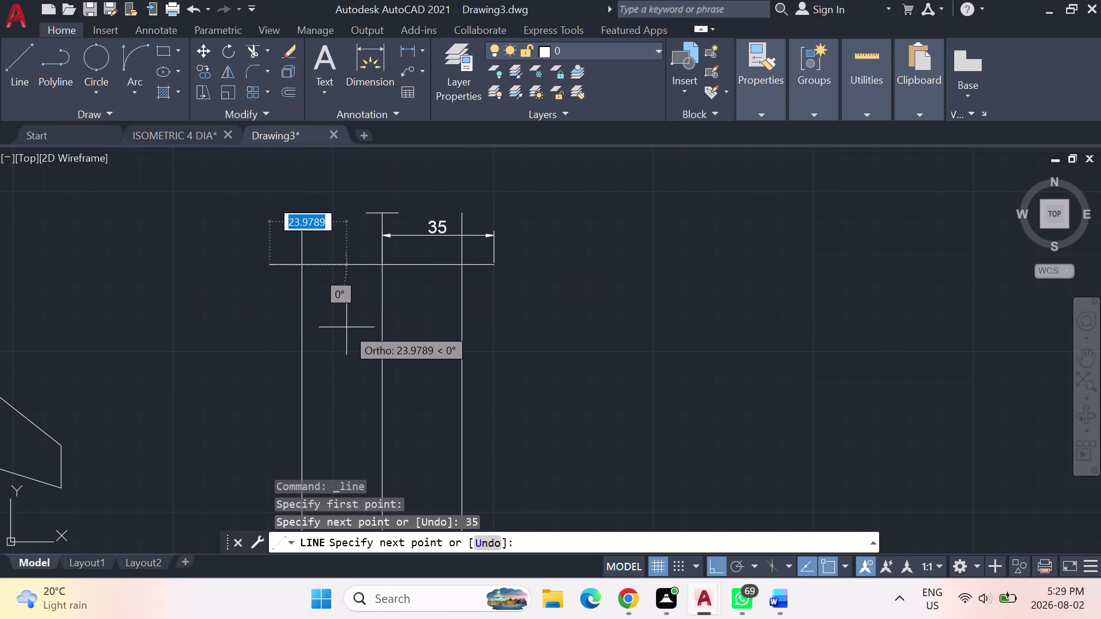
key(Escape)
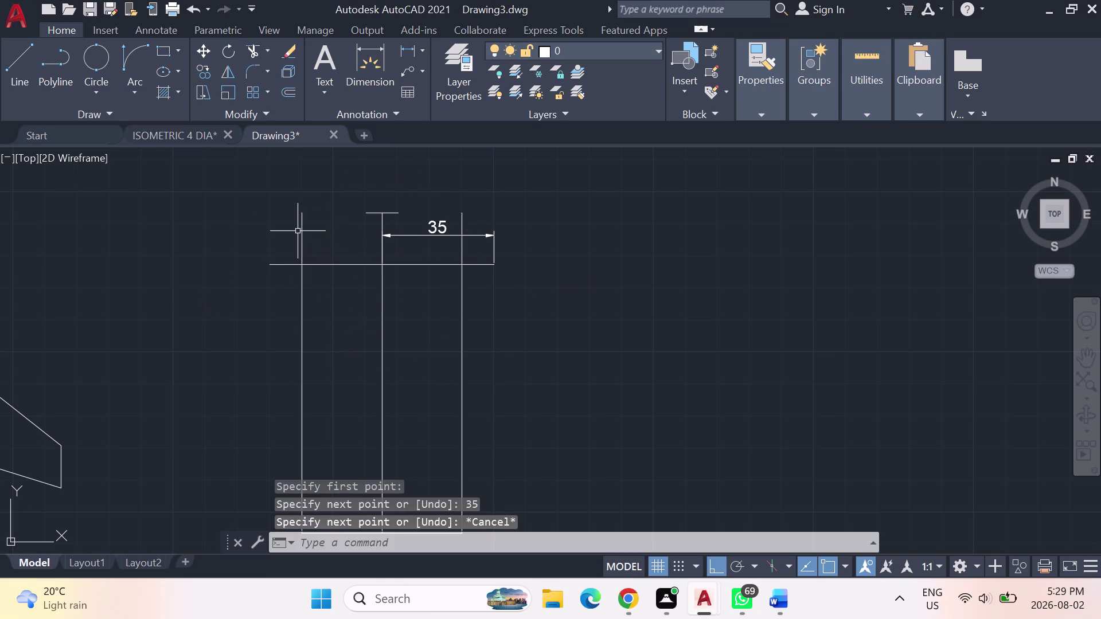
Select and delete the leftmost vertical line.
click(297, 231)
key(Escape)
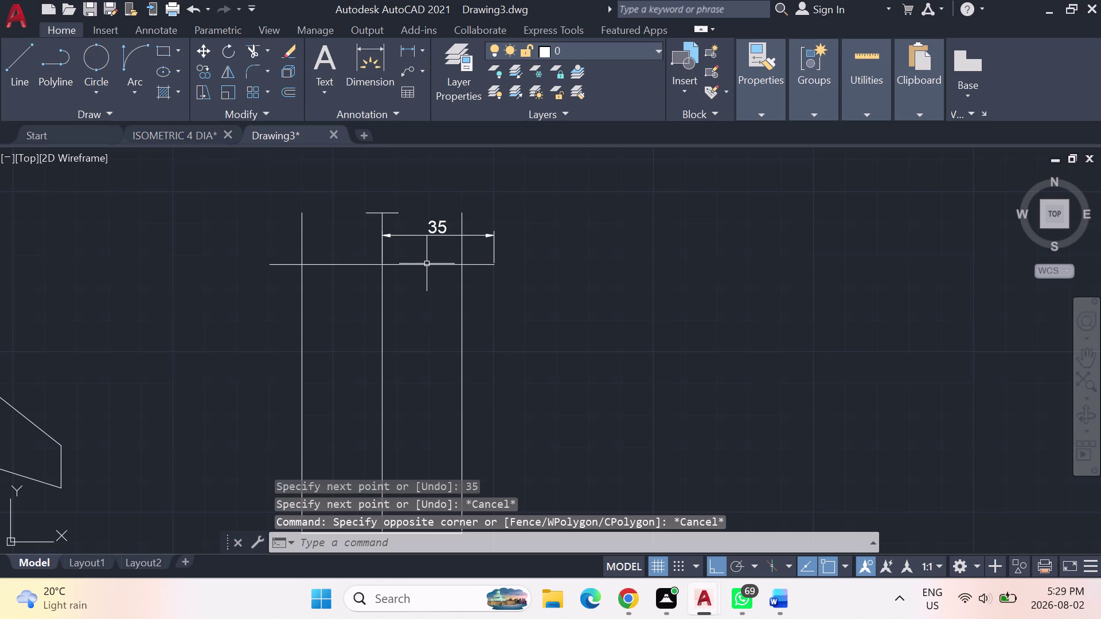
click(302, 232)
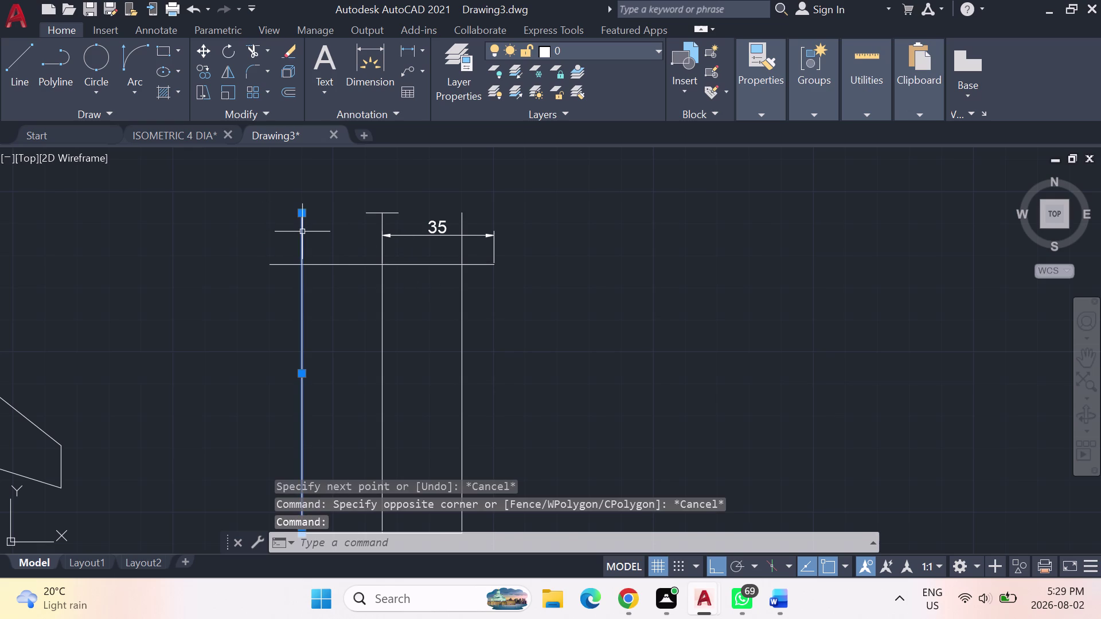
key(Delete)
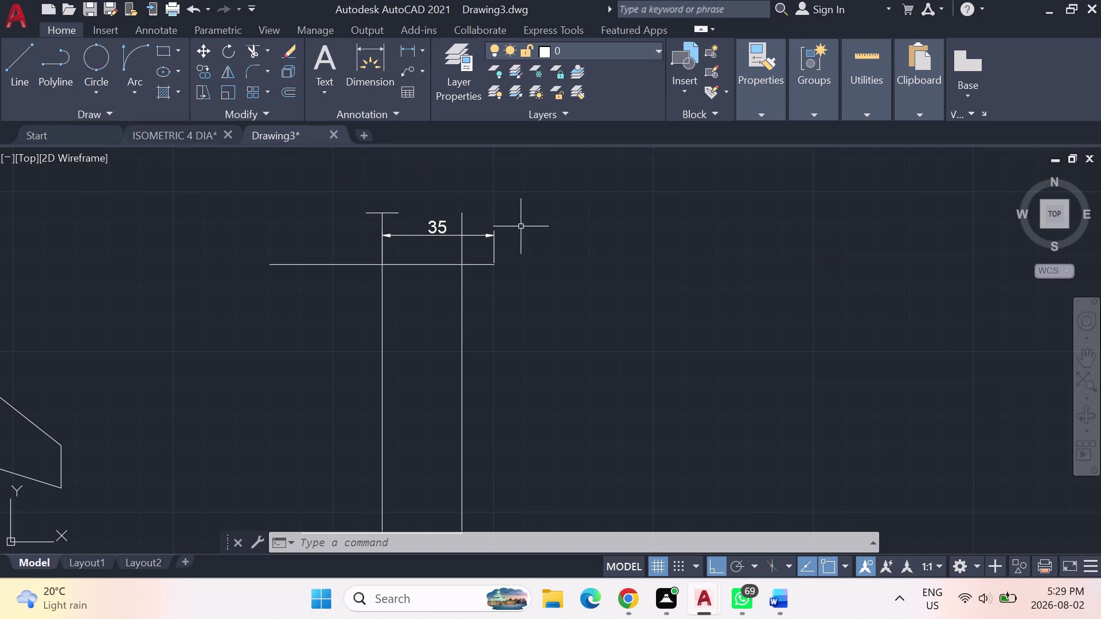
Activate the Line tool for the next line.
click(17, 72)
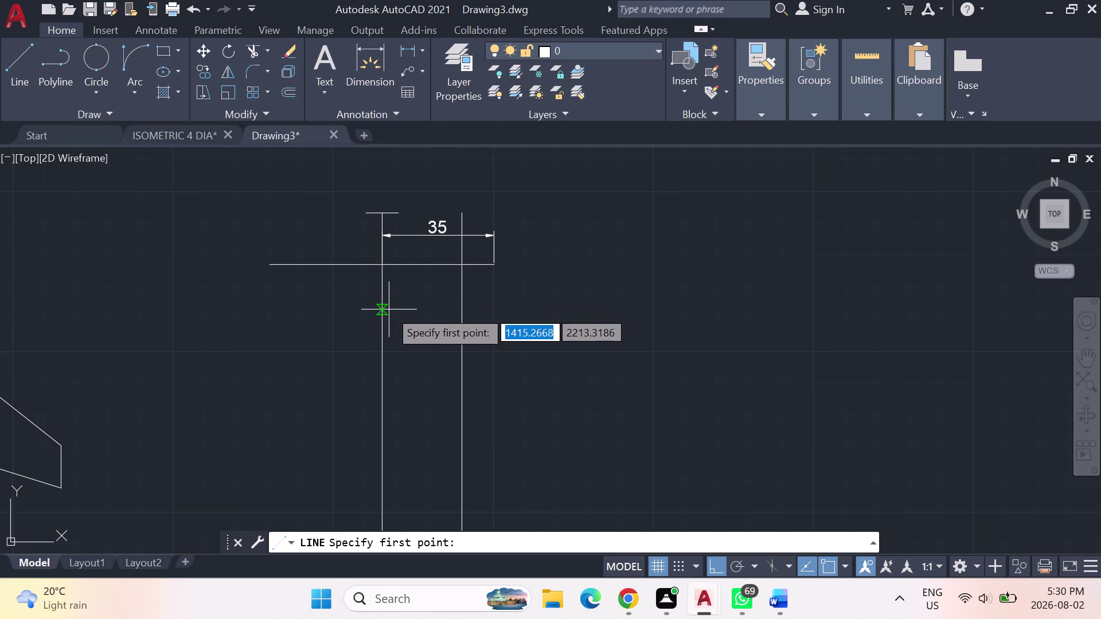
click(15, 63)
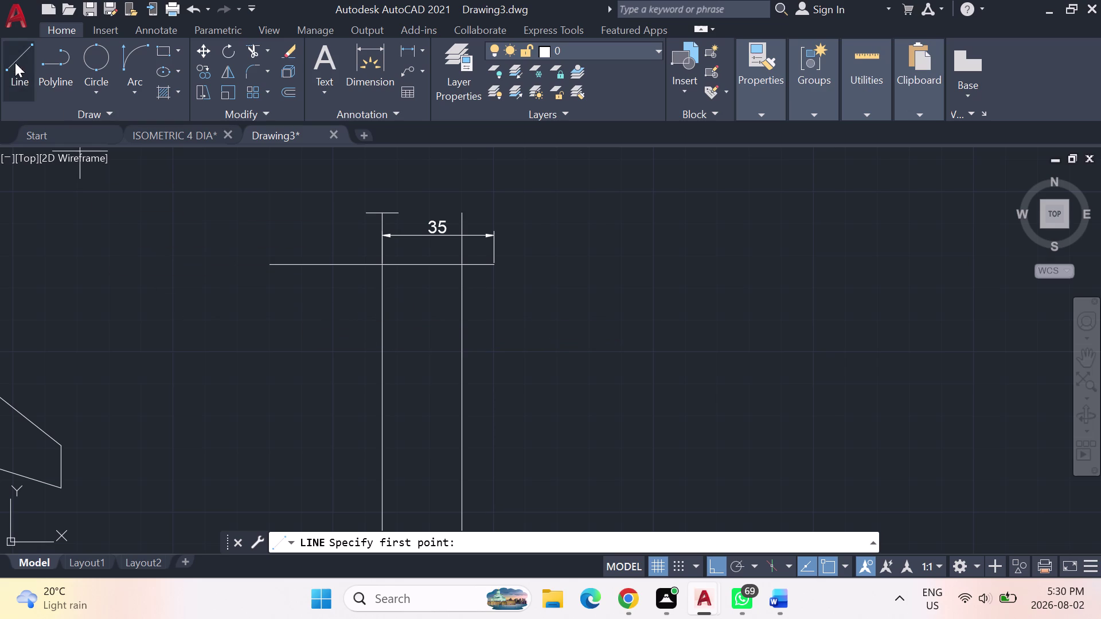
Draw a lower horizontal line from the left vertical to the right extension line.
click(381, 308)
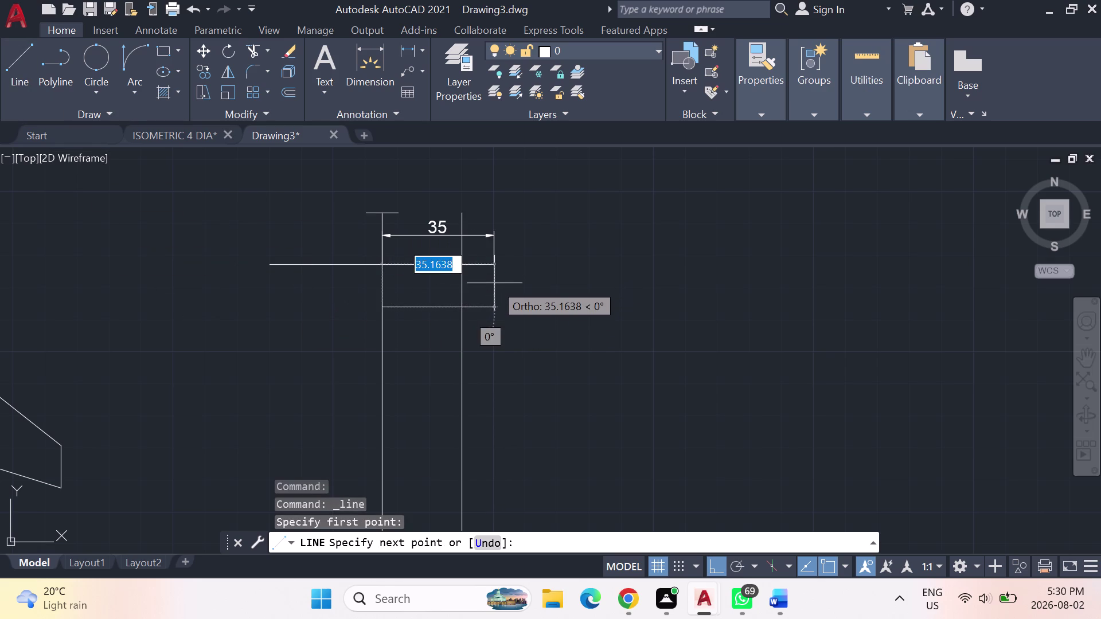
click(495, 308)
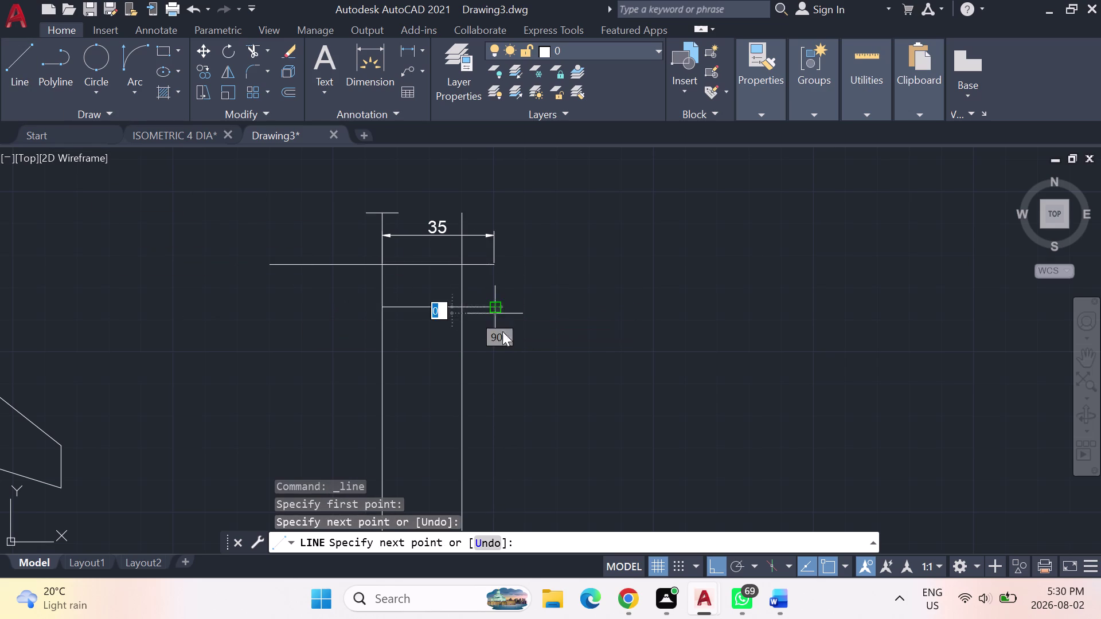
key(Escape)
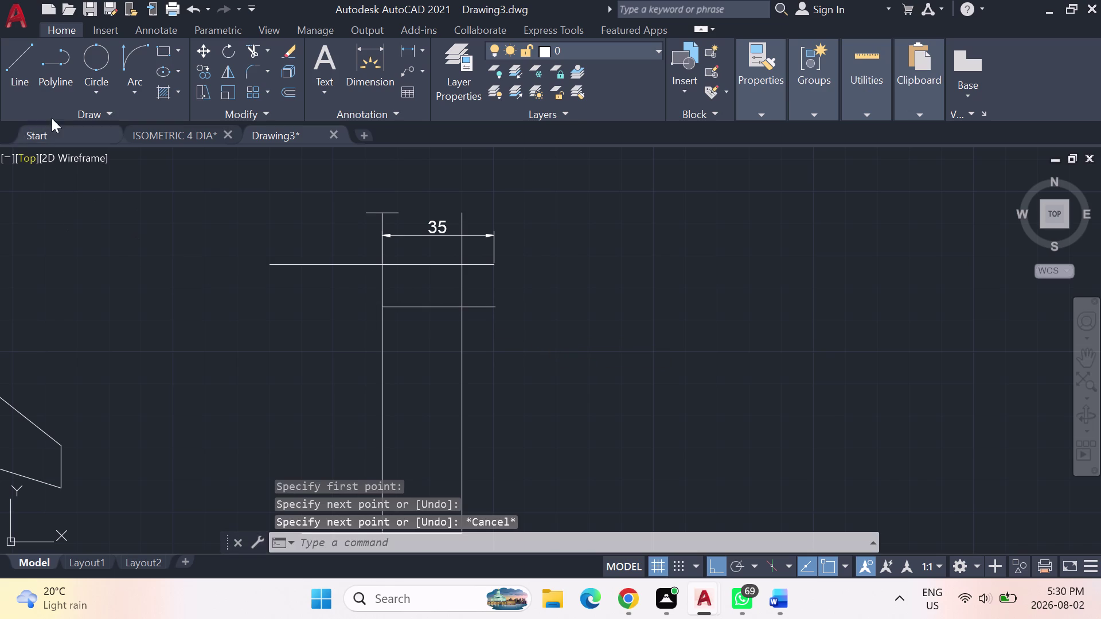
Draw a 35-unit line leftward from the left vertical line.
click(15, 74)
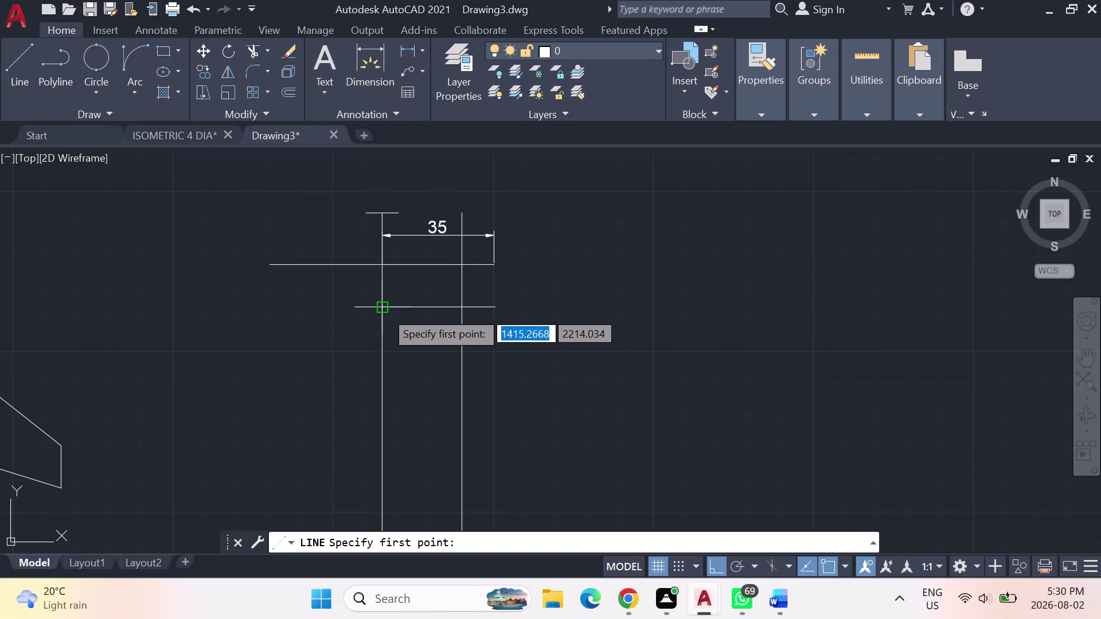
click(379, 310)
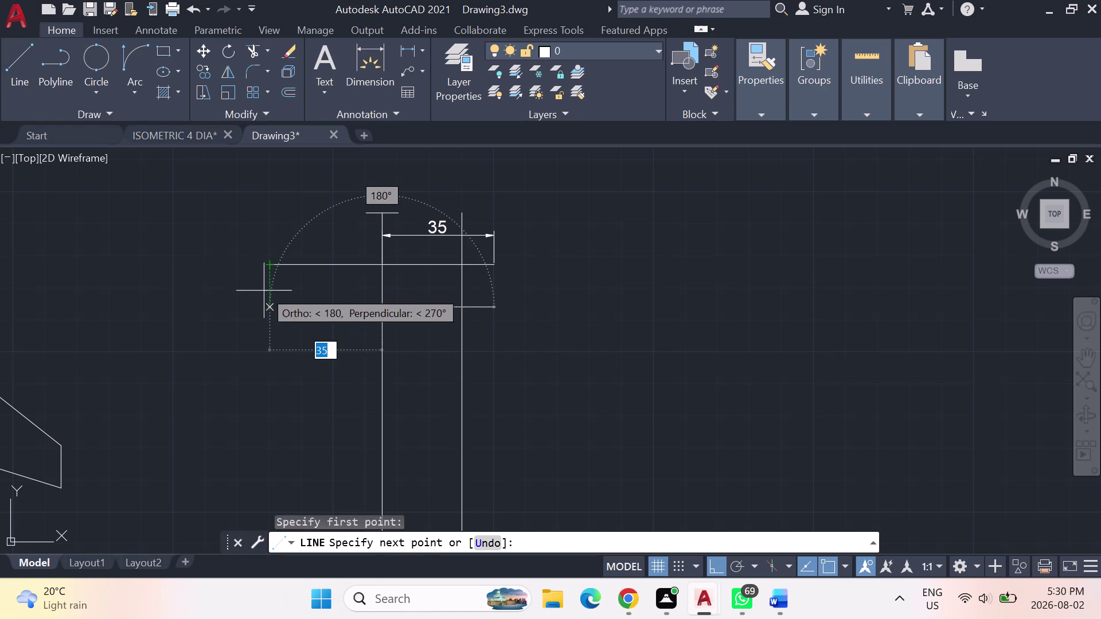
click(269, 308)
key(Escape)
key(Escape)
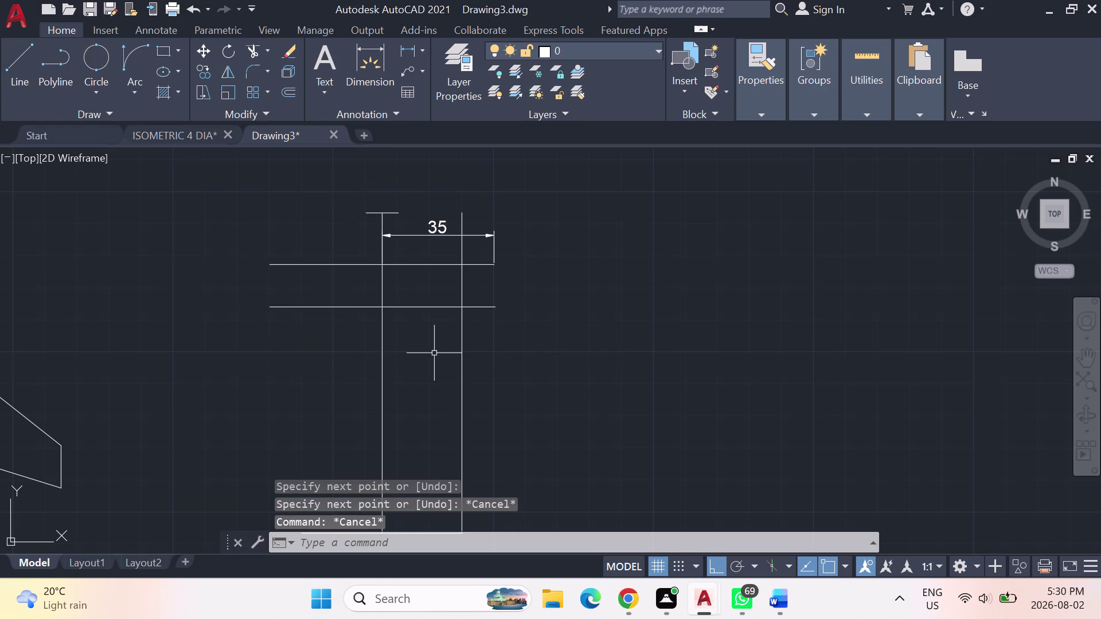
key(Escape)
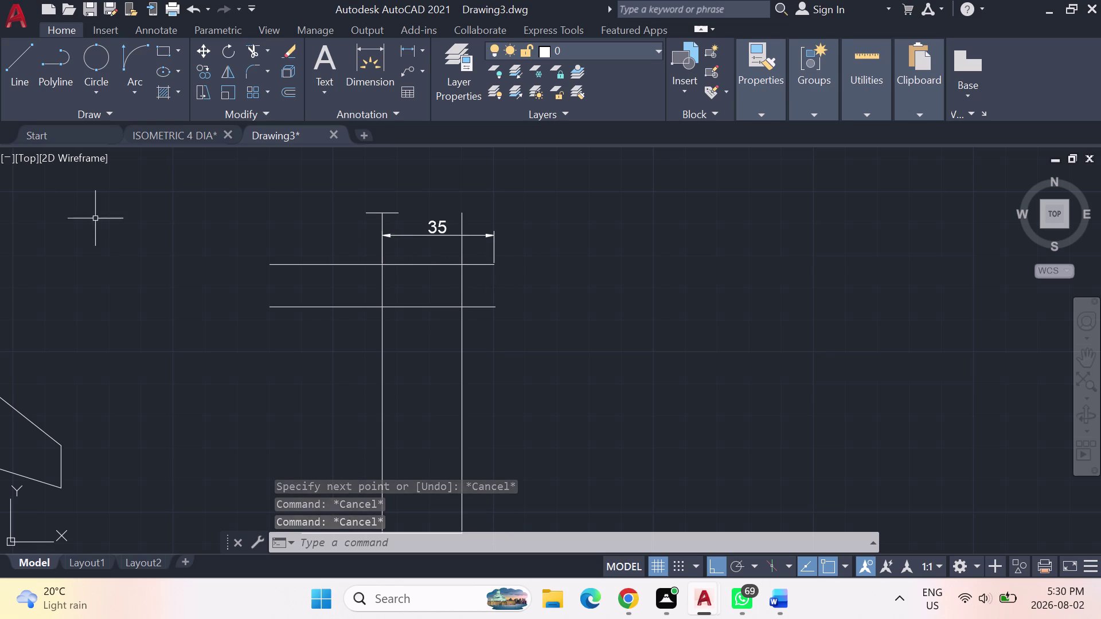
key(Escape)
key(Escape)
Try filleting the upper and lower wing lines, then undo the misplaced result.
key(Escape)
text(fill)
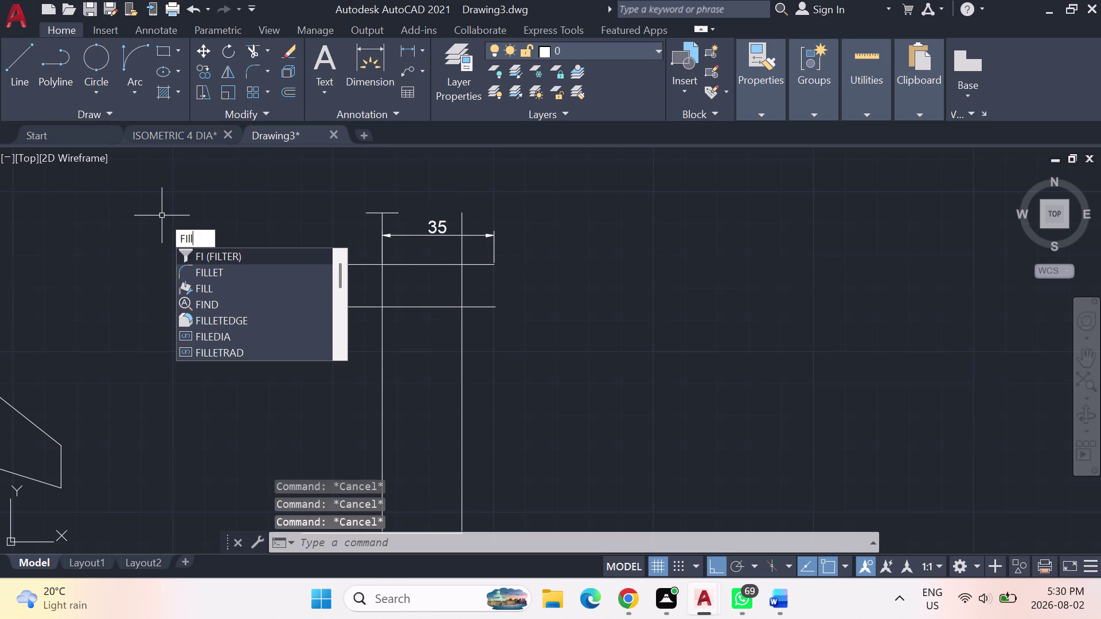
text(et)
key(Return)
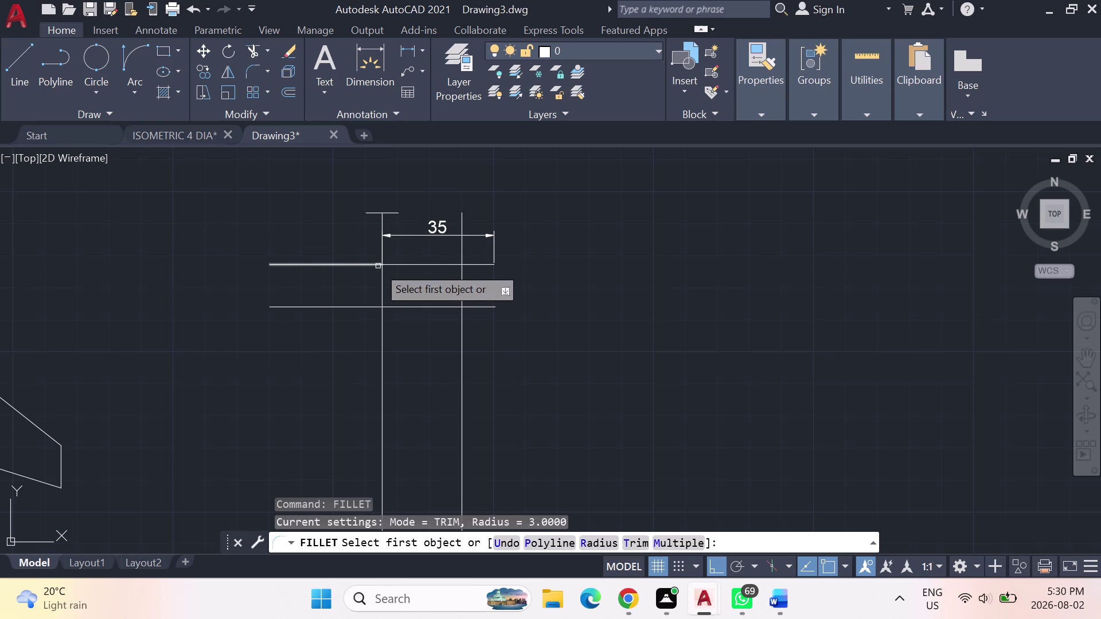
click(343, 263)
click(337, 309)
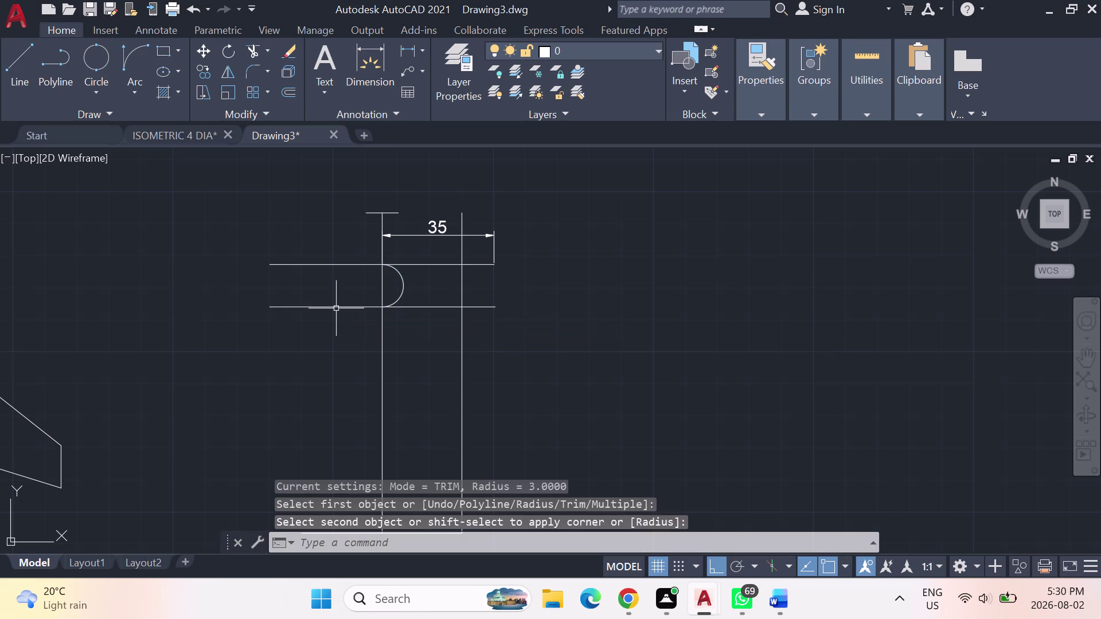
key(ctrl+z)
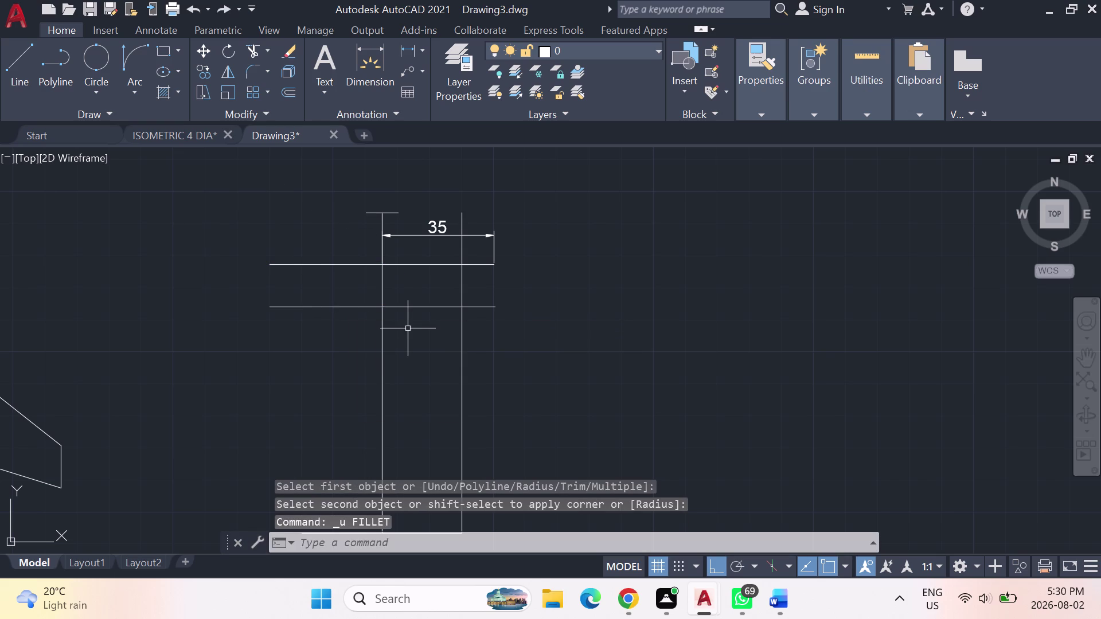
Fillet the wing lines' left and right ends into rounded ends.
text(fillet)
key(Return)
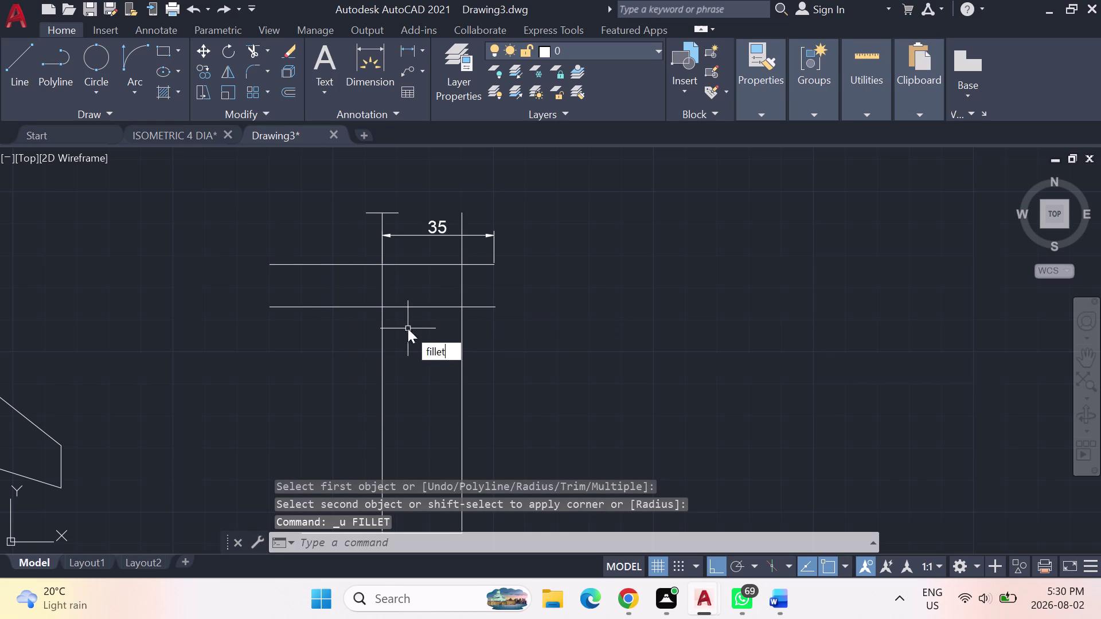
click(273, 262)
click(279, 309)
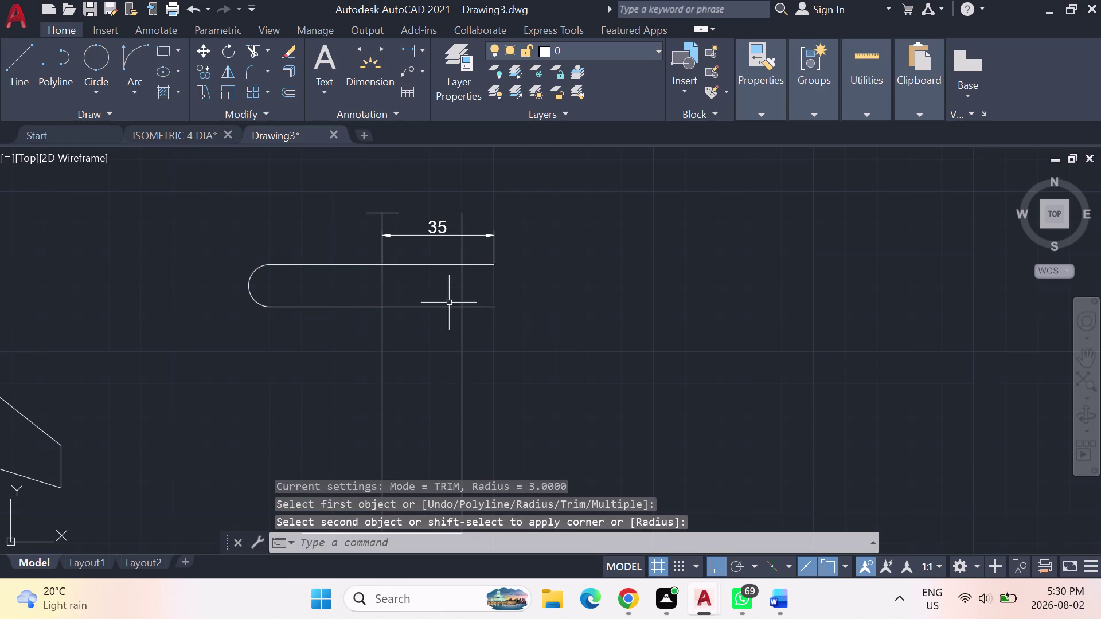
key(Return)
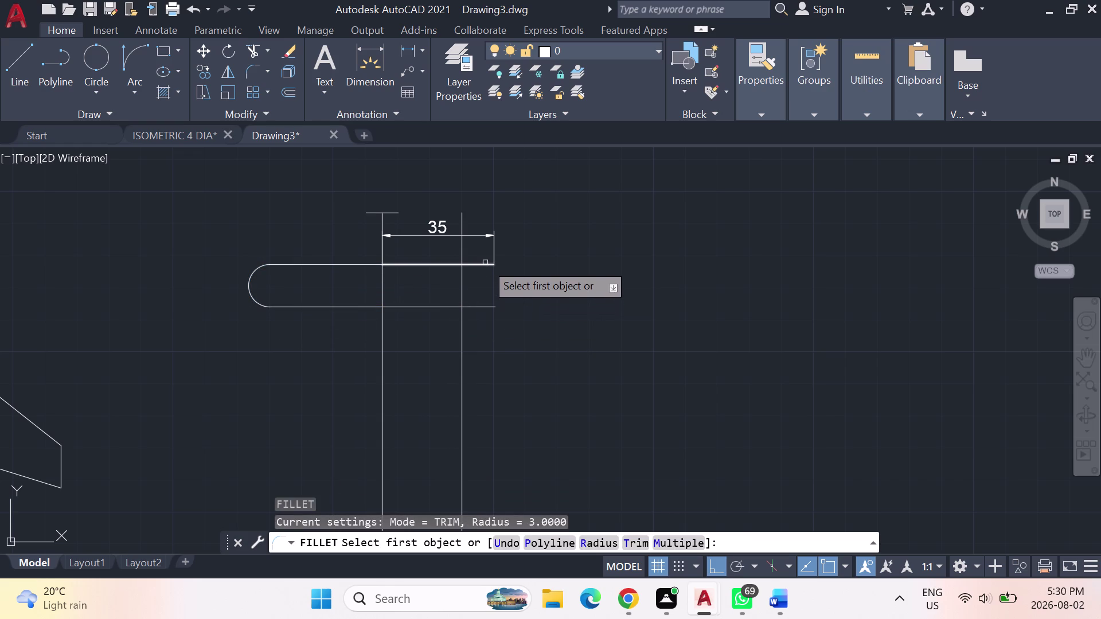
click(483, 263)
click(492, 311)
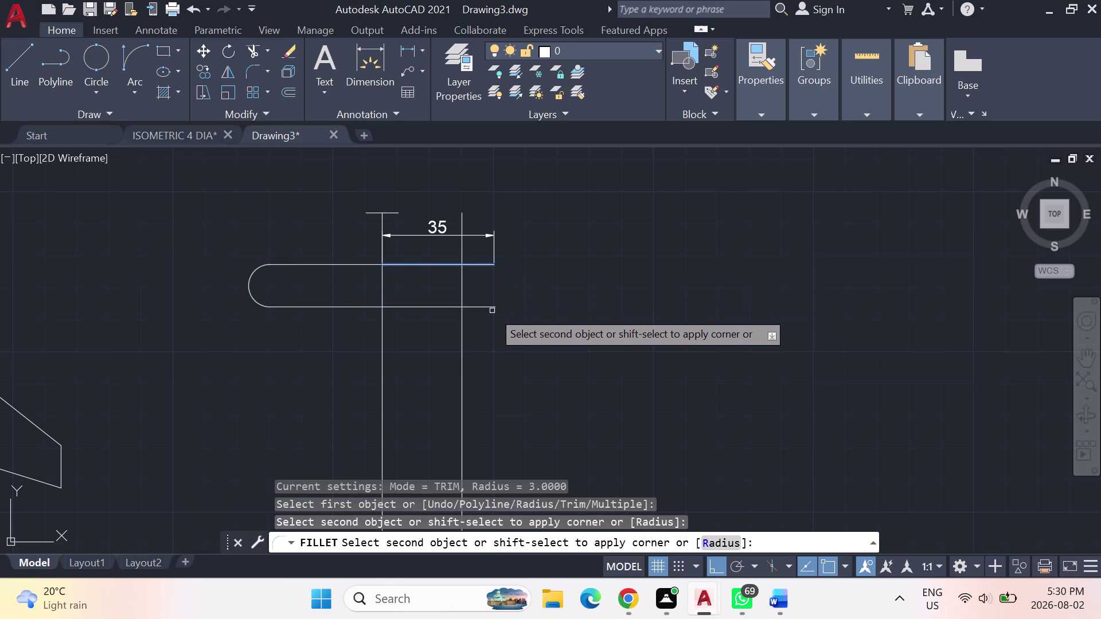
click(490, 307)
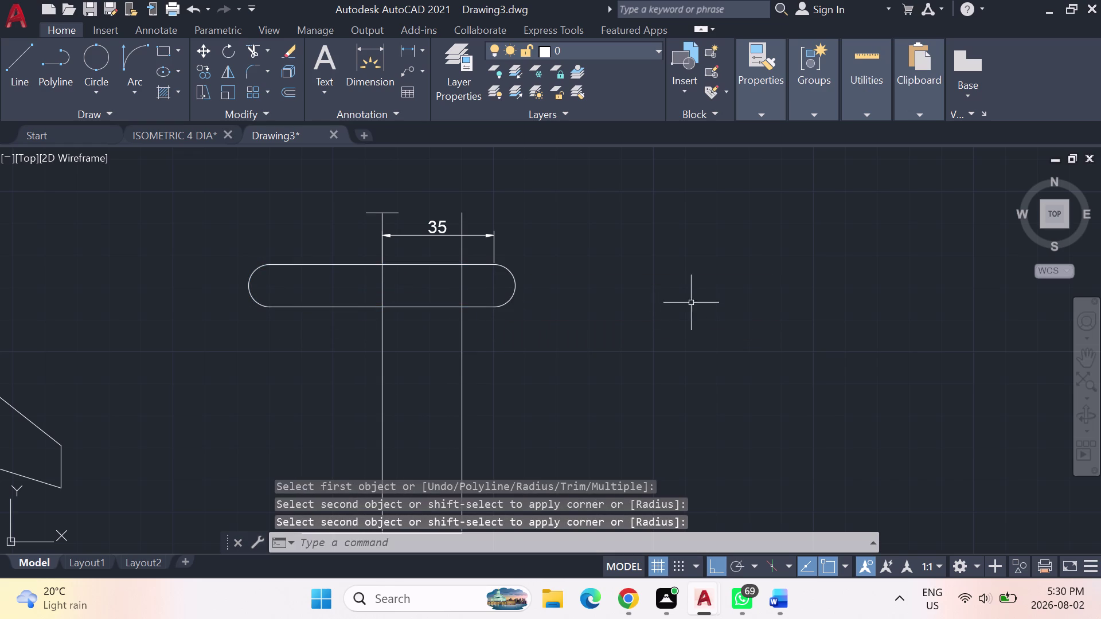
Erase the extra vertical guide line on the right.
click(462, 252)
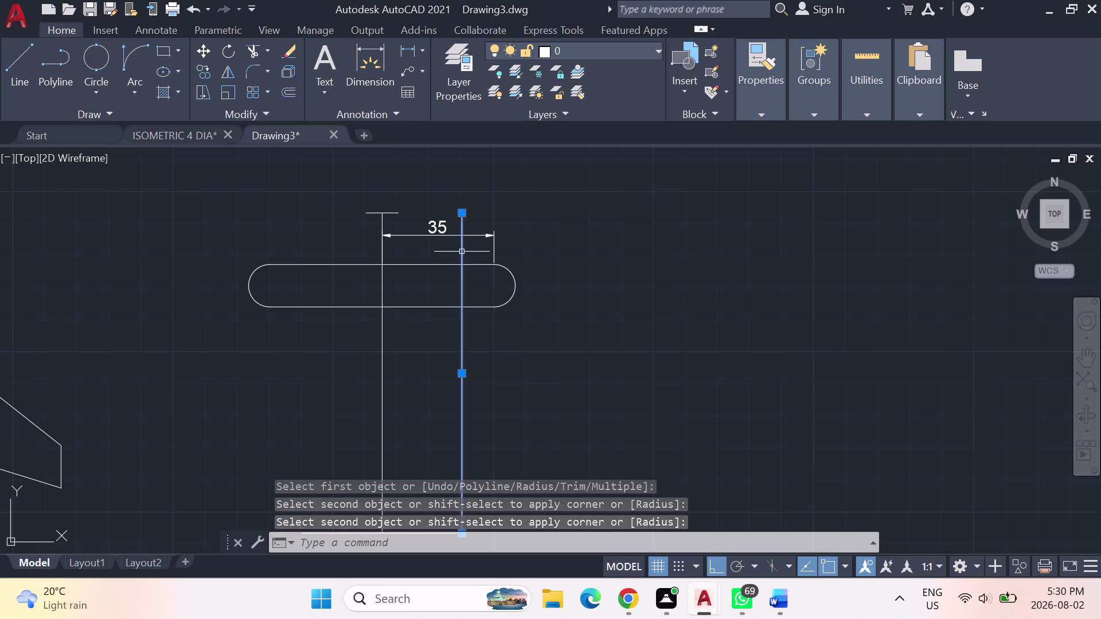
key(Delete)
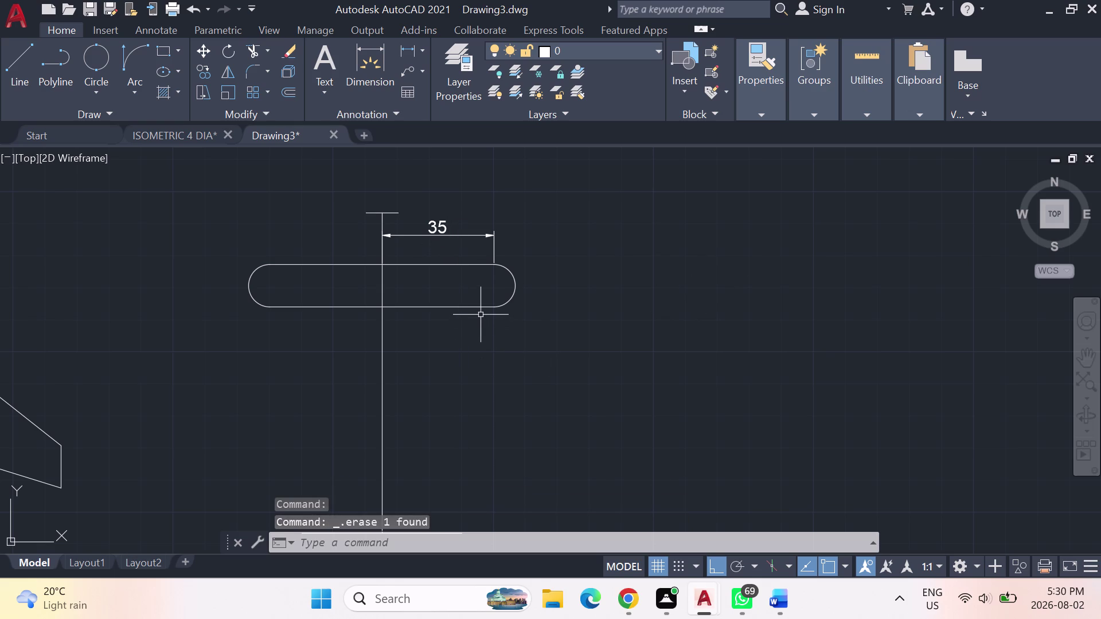
click(22, 54)
click(363, 215)
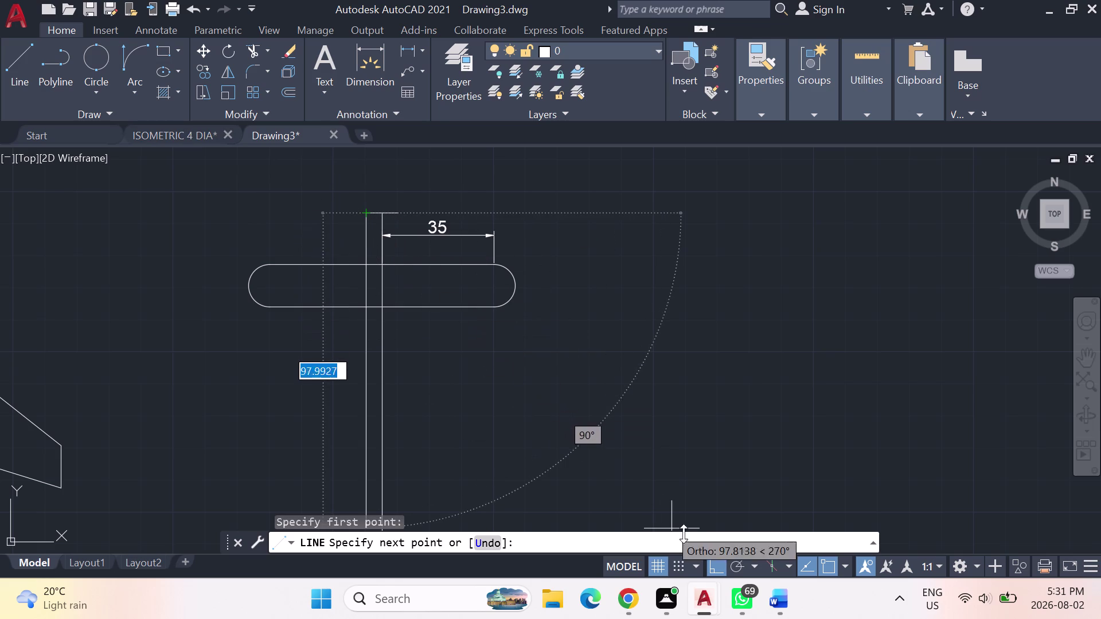
Draw the left and right slanted trapezoid edges from the top edge down to the wing.
click(723, 572)
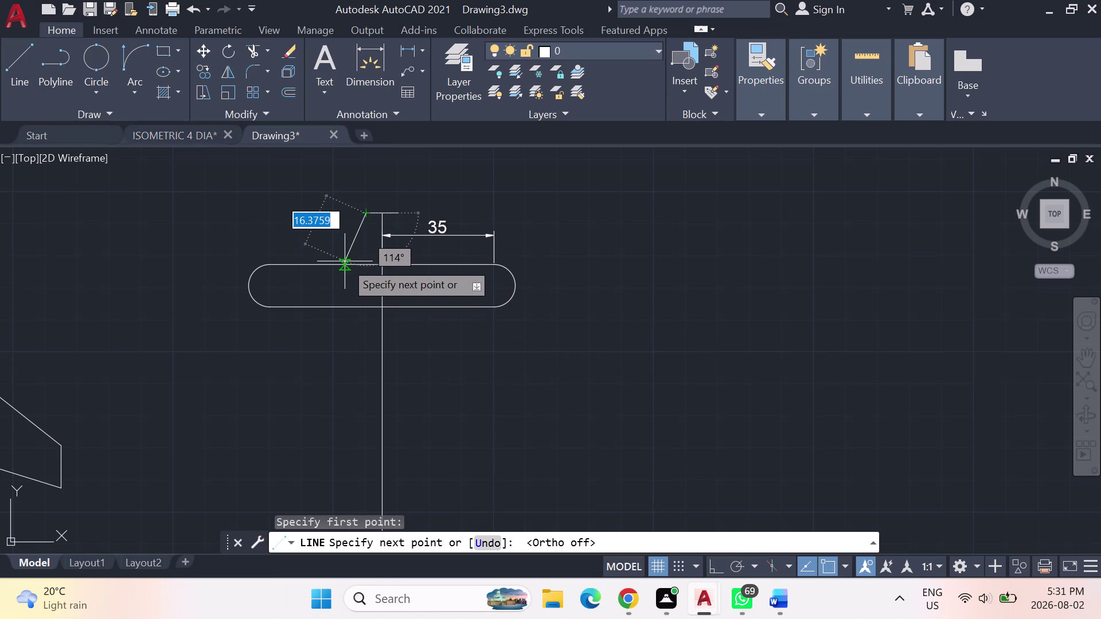
scroll(up, 3)
click(342, 270)
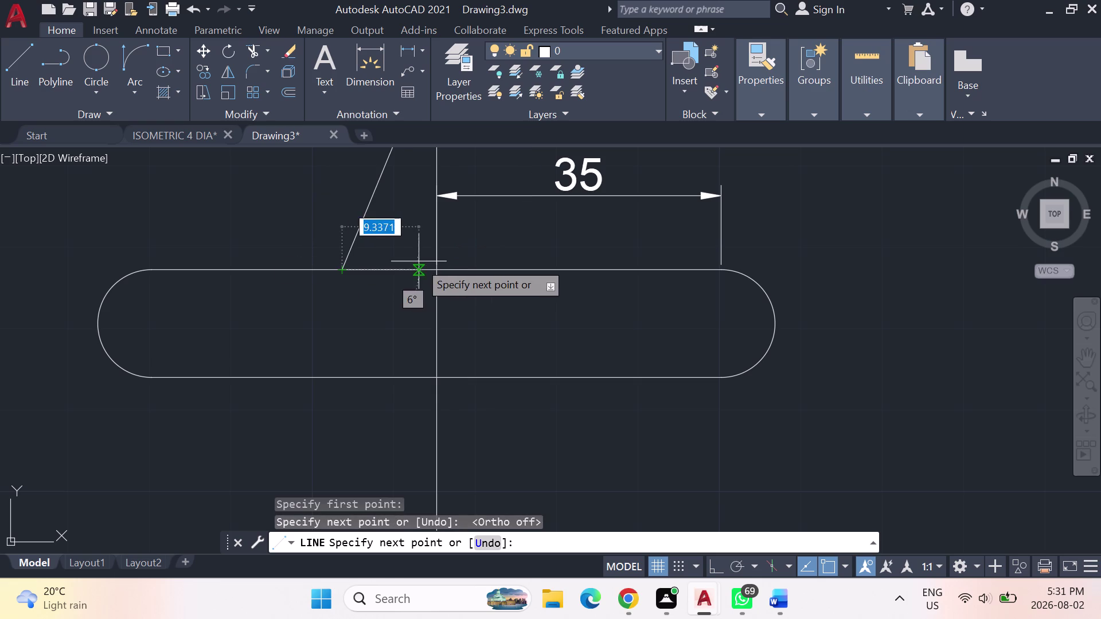
key(Escape)
scroll(down, 3)
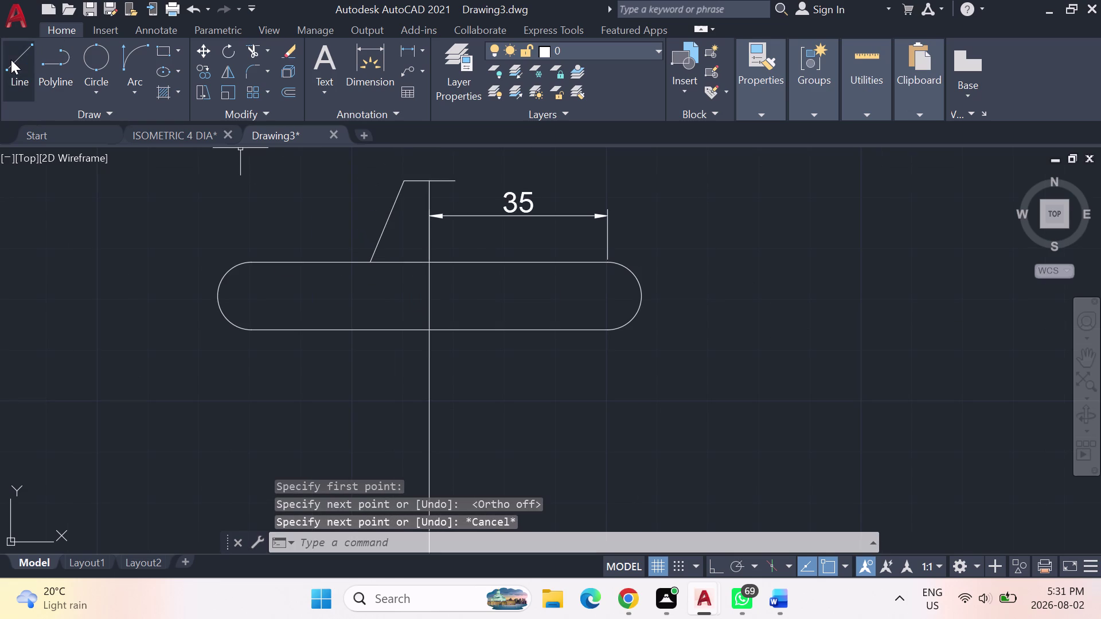
click(11, 60)
click(456, 181)
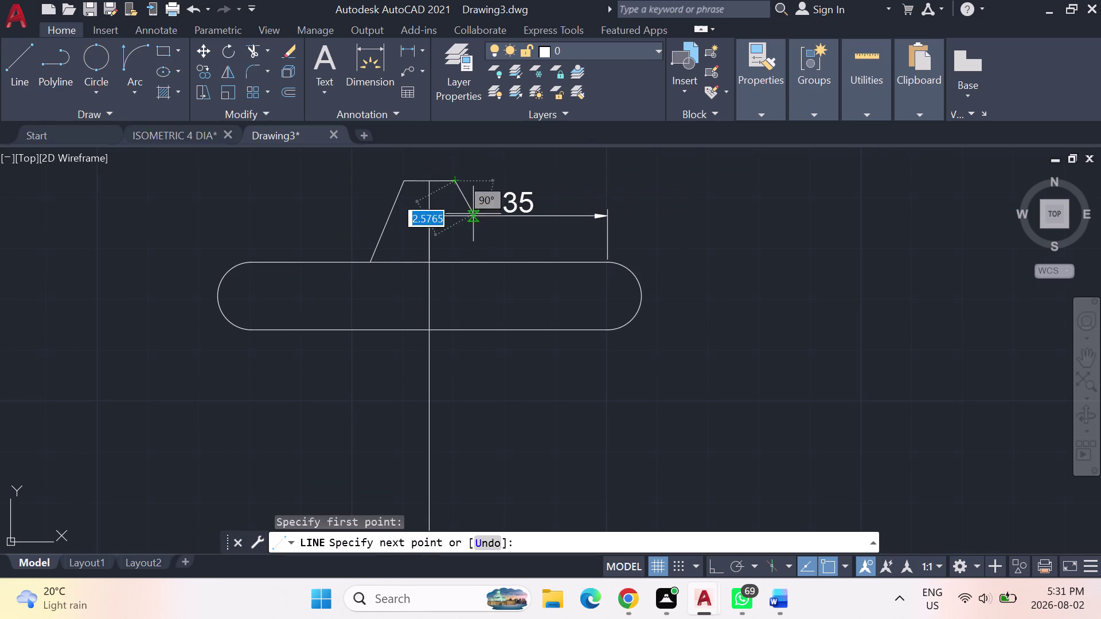
click(491, 263)
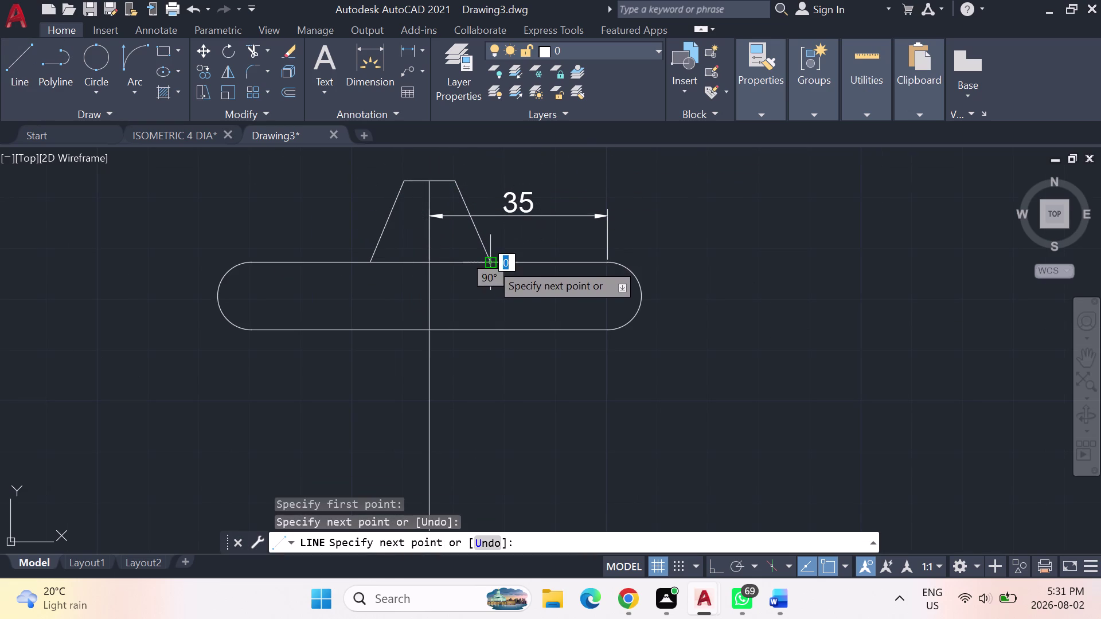
key(Escape)
Draw the left fuselage edge from the wing's lower-left side to the bottom centre.
click(22, 69)
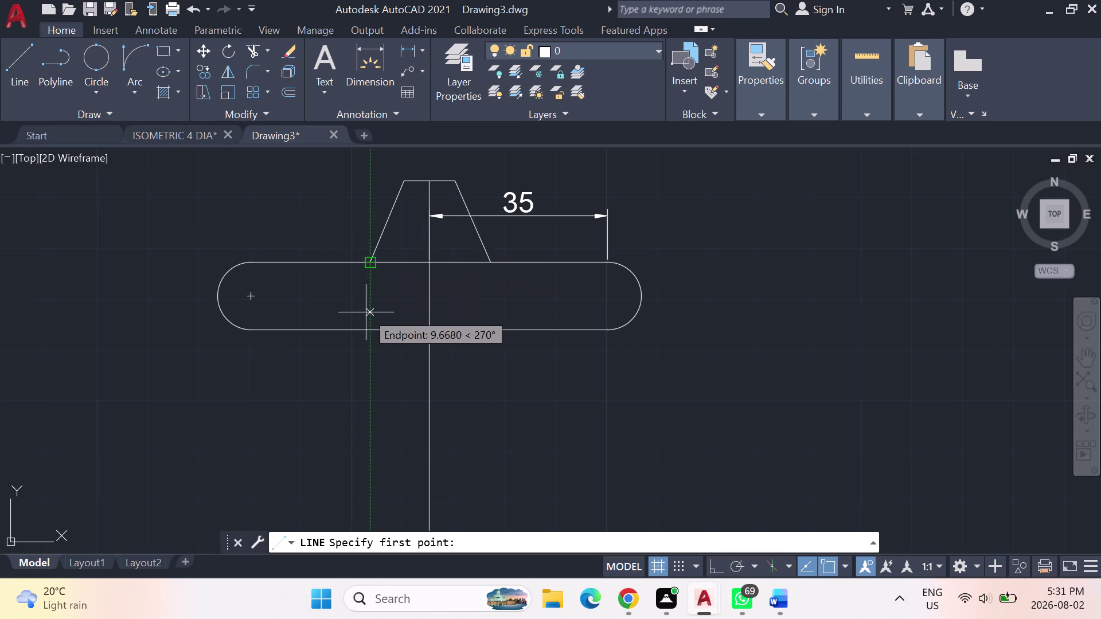
click(369, 333)
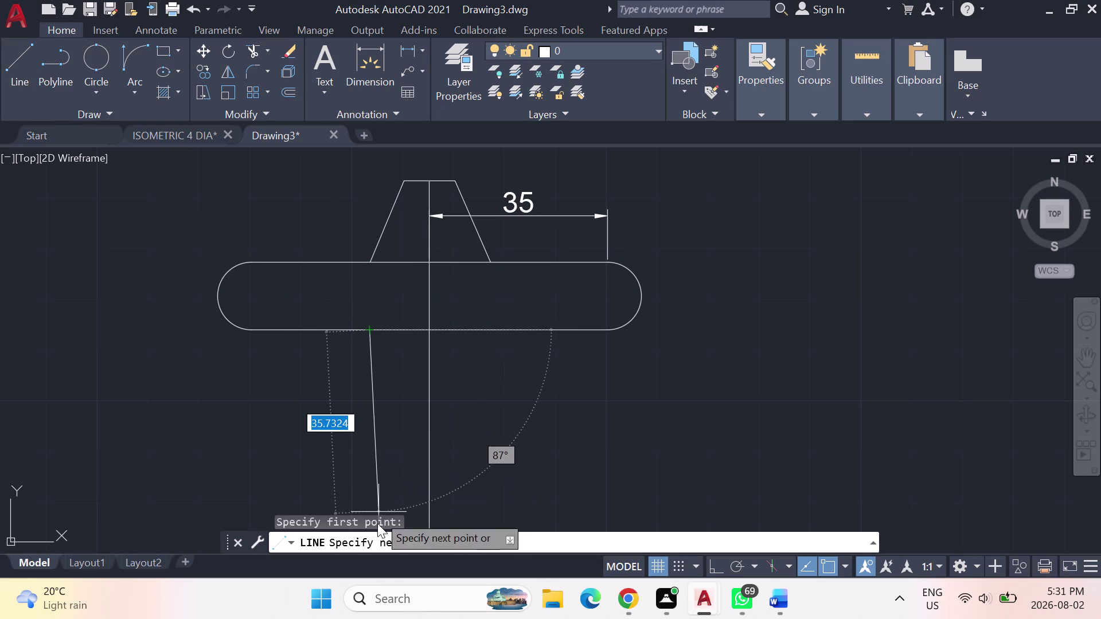
middle_drag(428, 478, 400, 257)
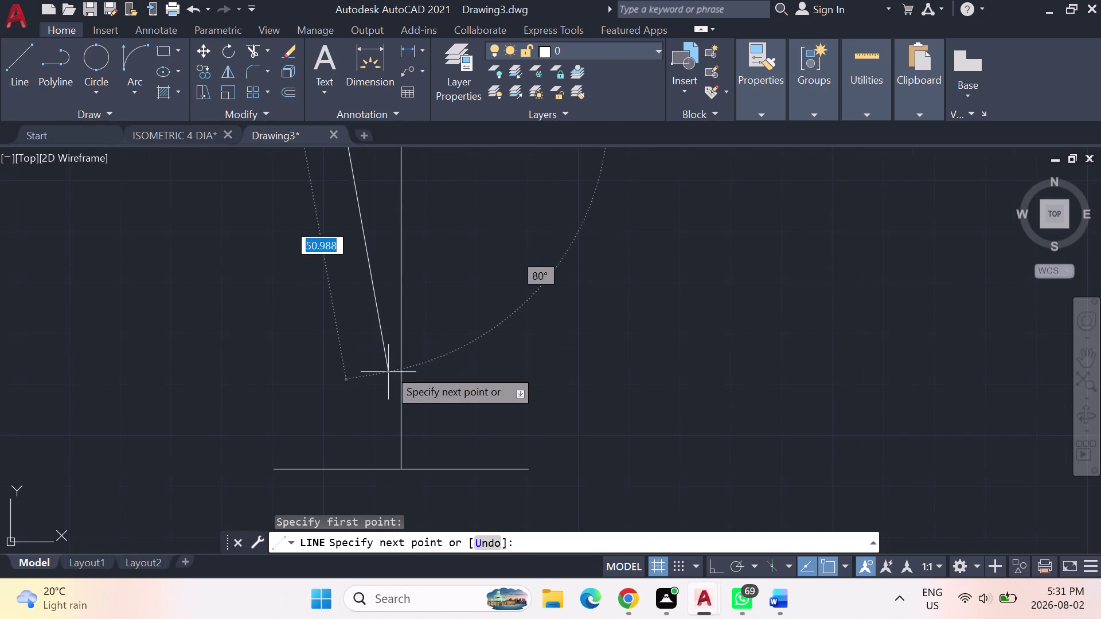
click(396, 469)
key(Escape)
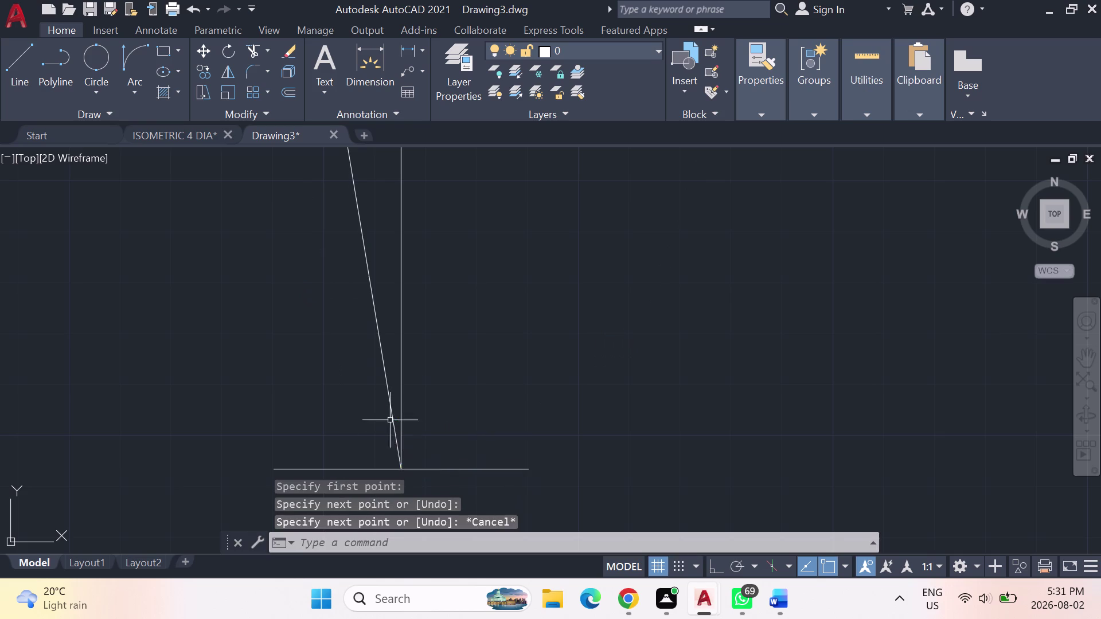
scroll(down, 3)
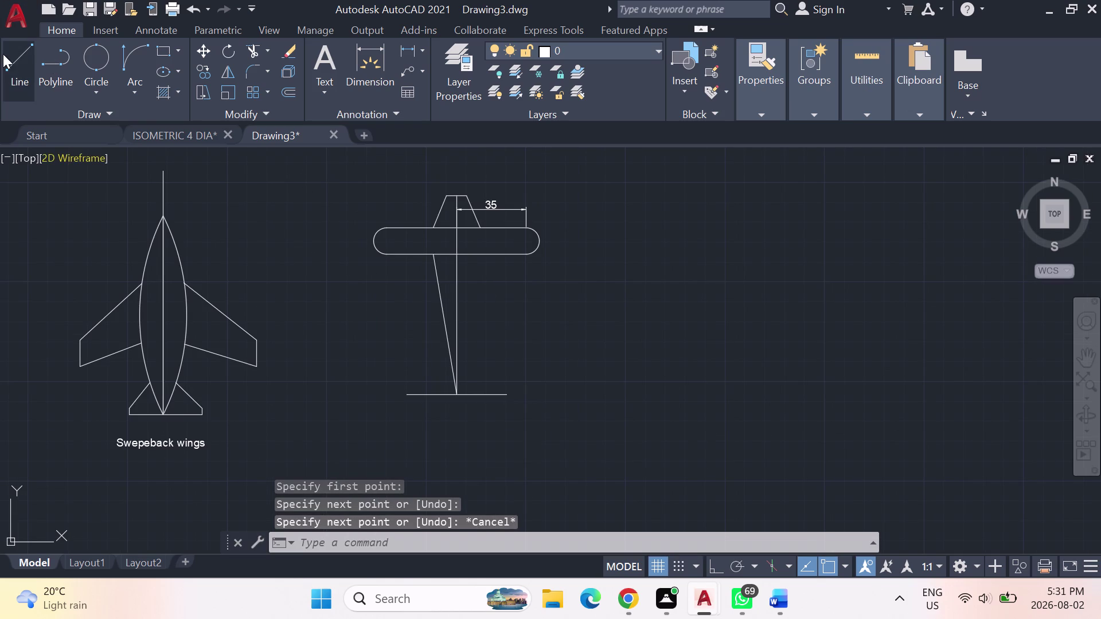
Draw the right fuselage edge from the wing's lower-right side to the bottom tip.
click(15, 61)
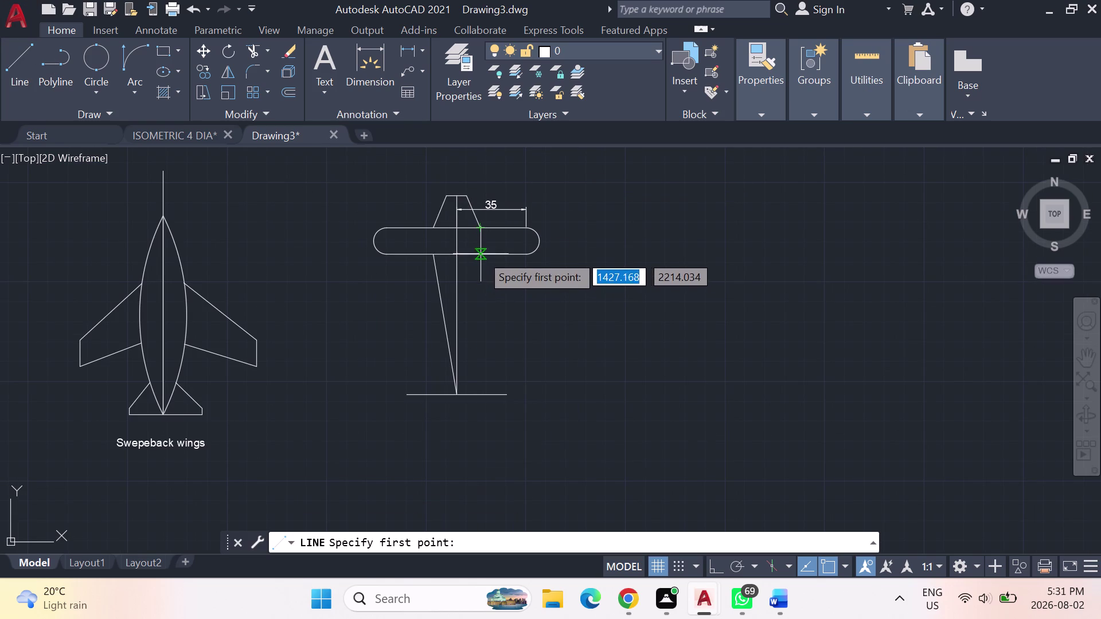
click(480, 255)
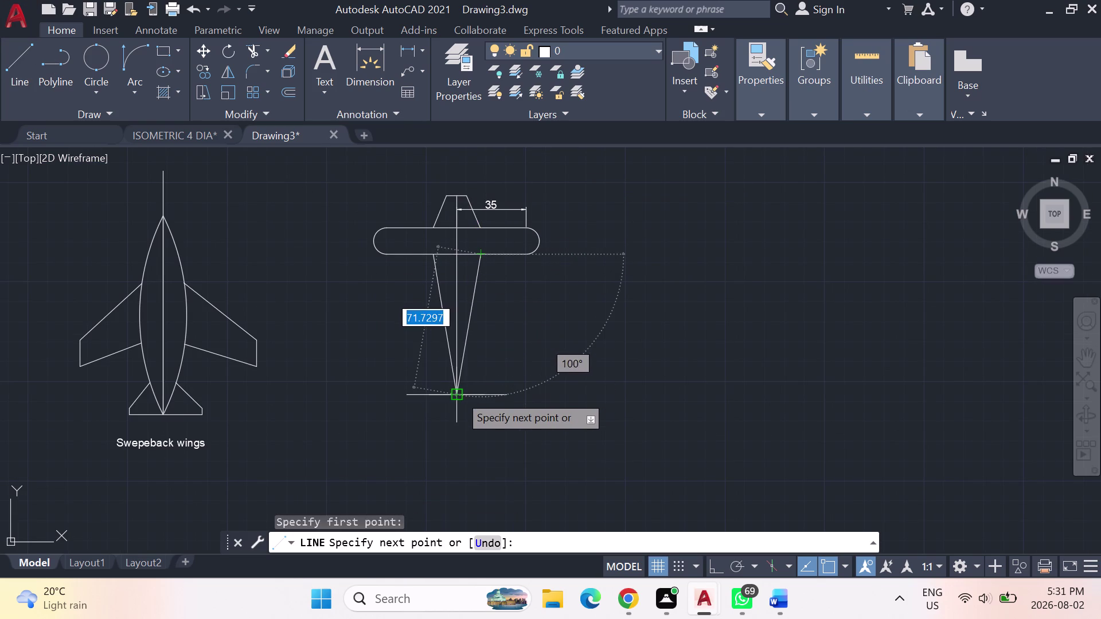
click(459, 394)
key(Escape)
key(Escape)
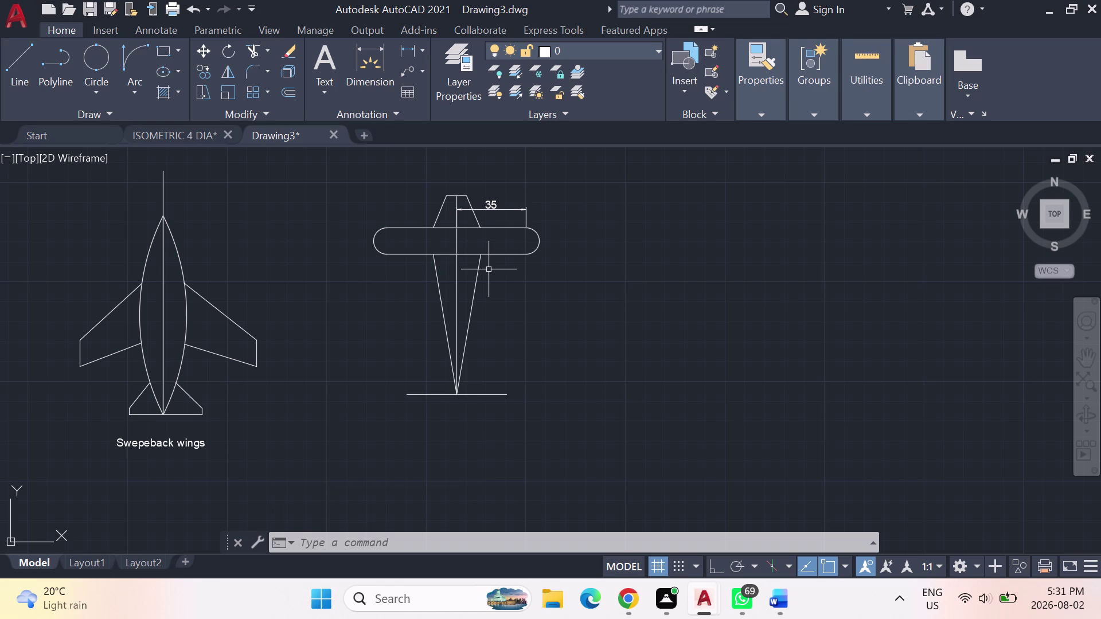
Erase the vertical centreline.
click(458, 300)
key(Delete)
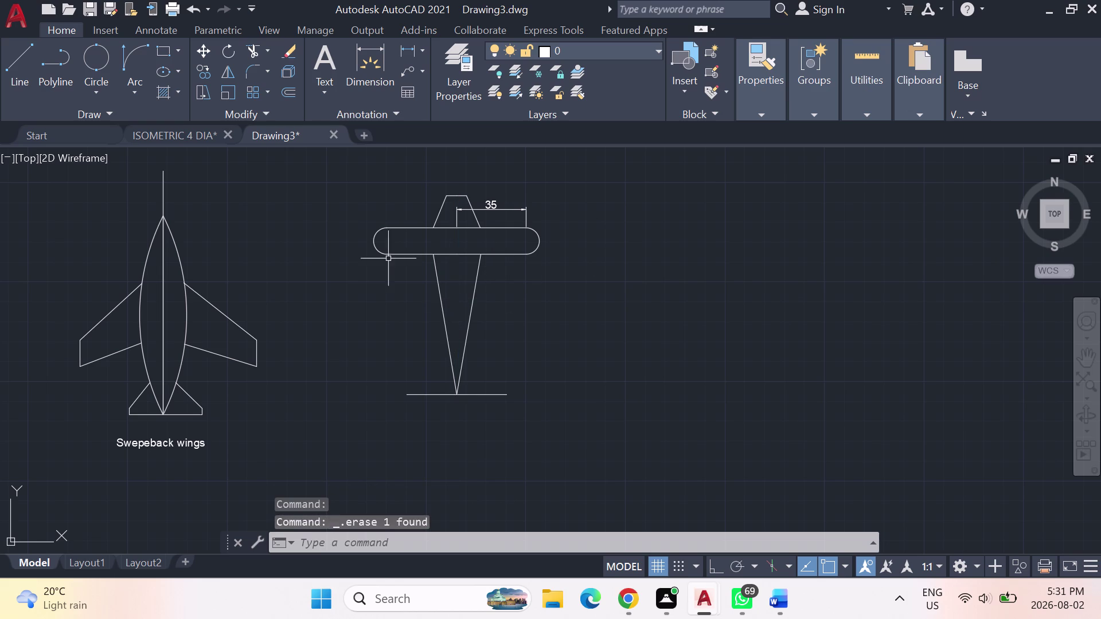
click(18, 52)
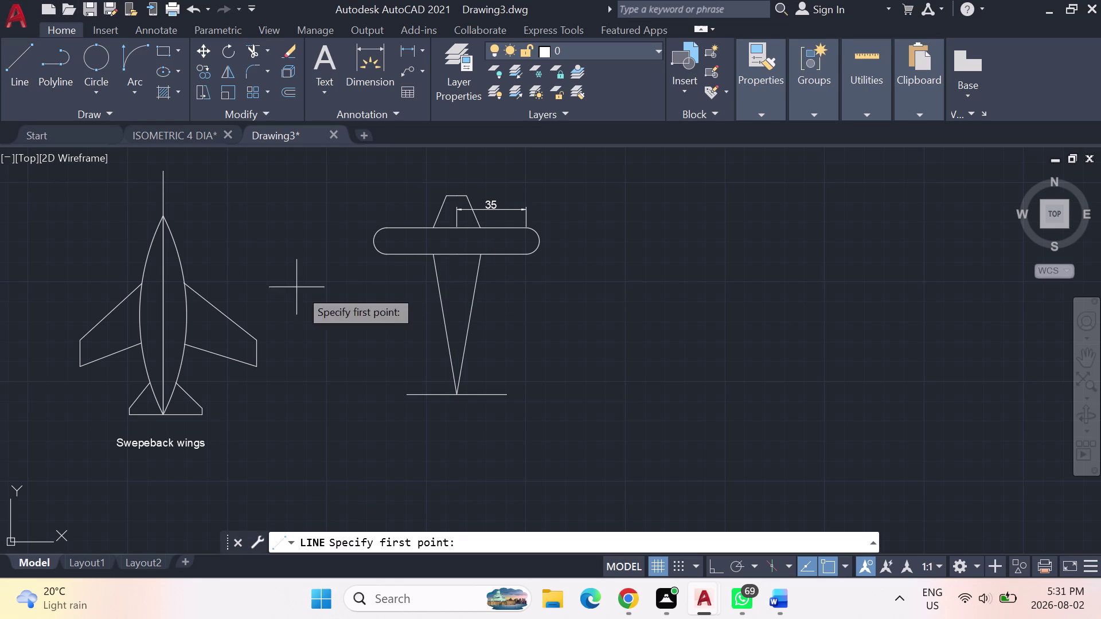
Draw a line from the fuselage tip, then undo the misplaced segment.
click(456, 393)
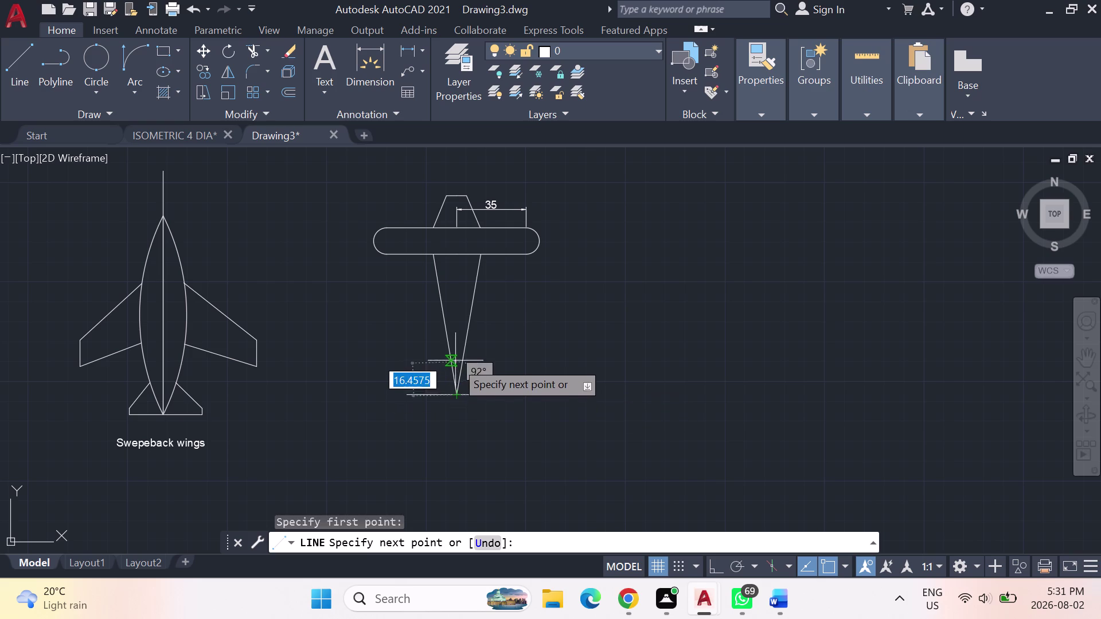
click(457, 336)
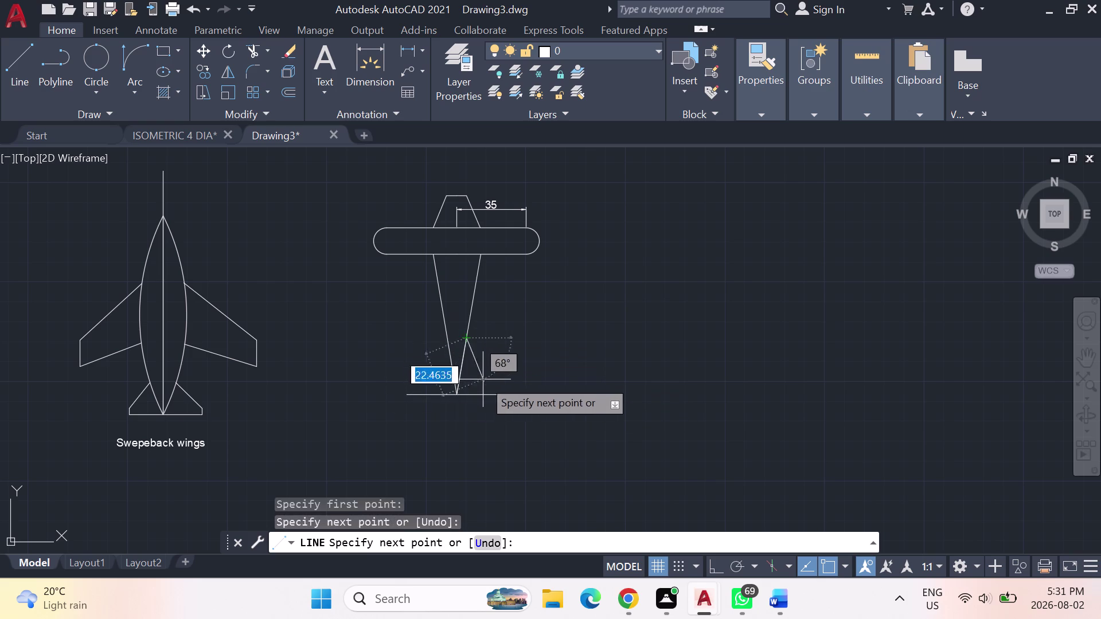
key(ctrl+z)
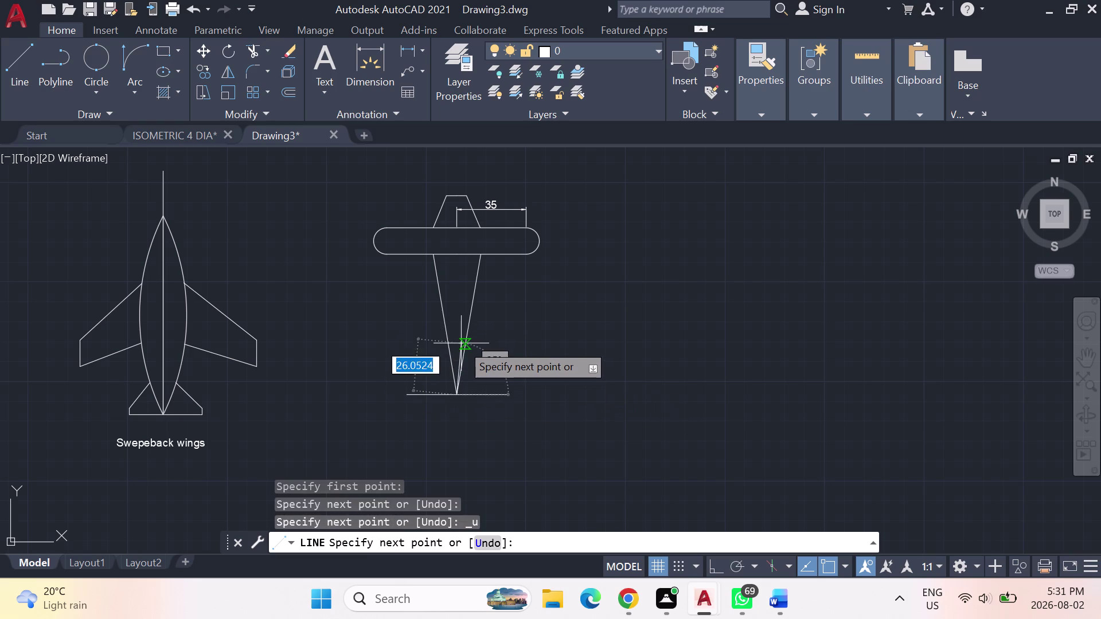
With Ortho on, draw a horizontal base line through the fuselage tip.
scroll(up, 3)
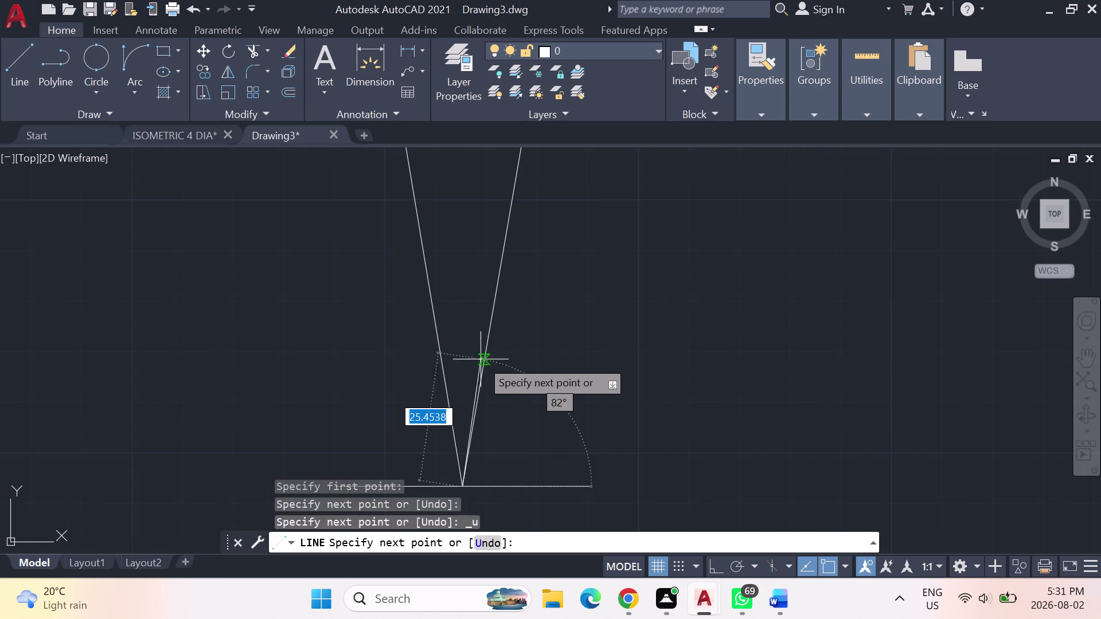
click(711, 564)
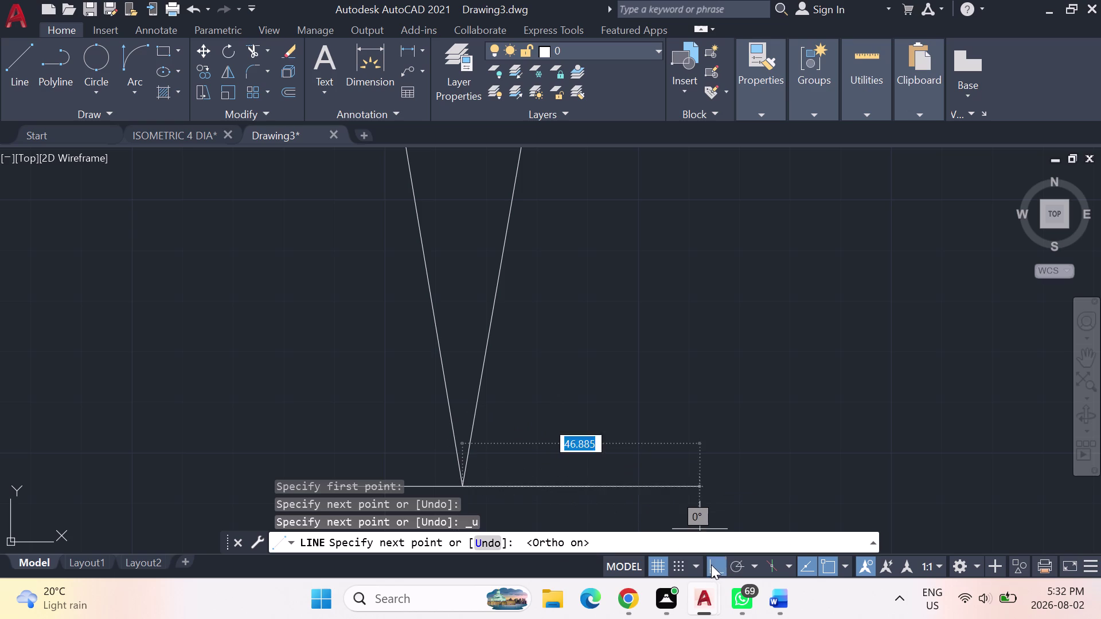
click(473, 355)
key(Escape)
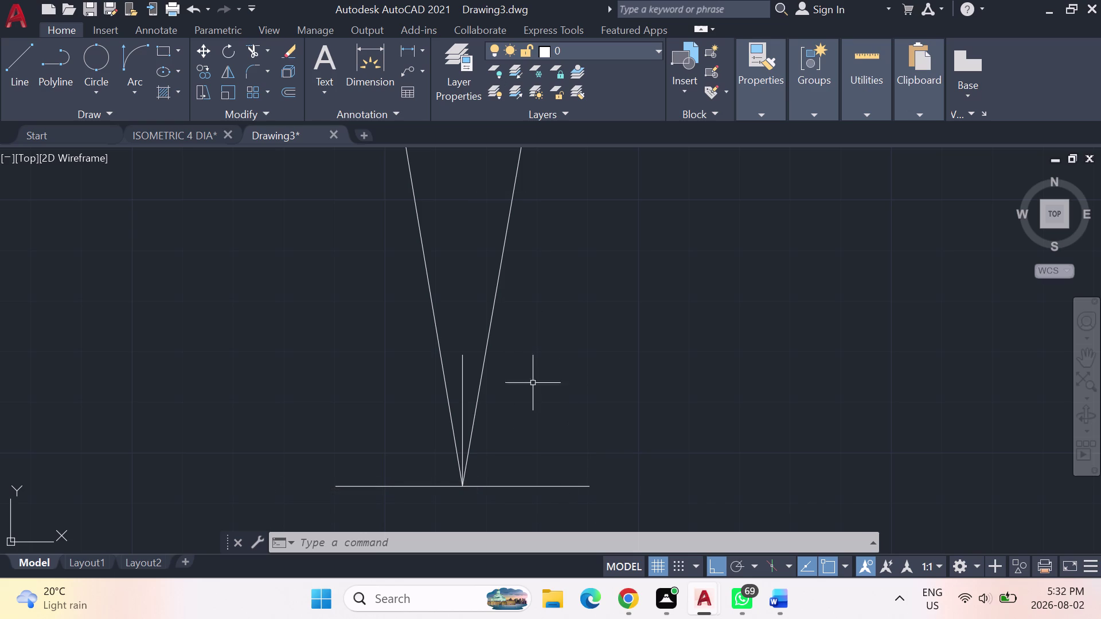
scroll(down, 3)
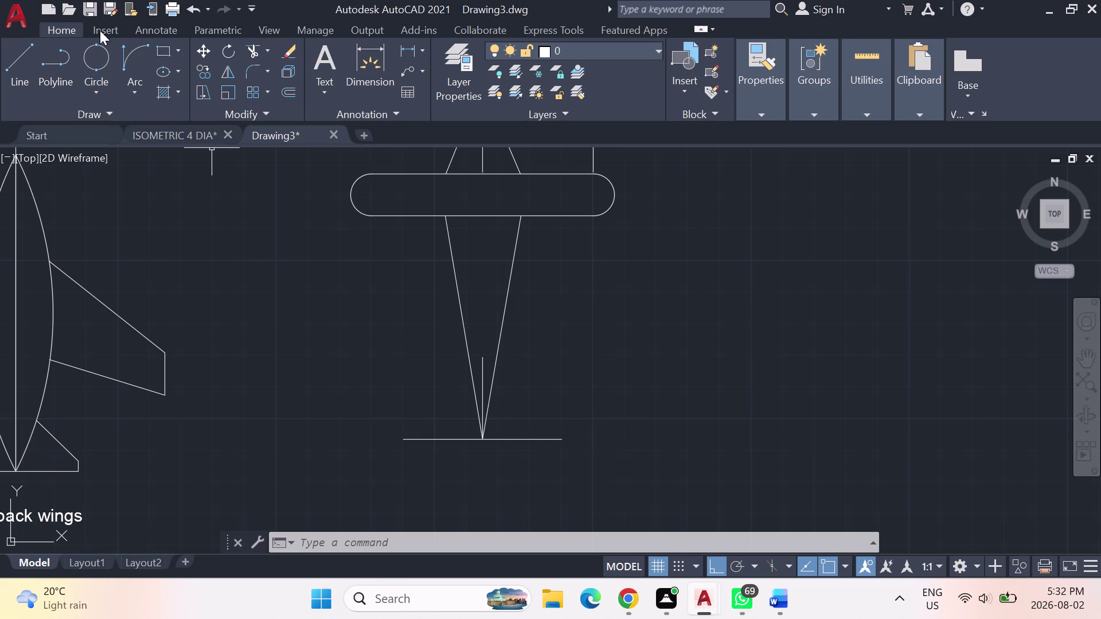
click(21, 50)
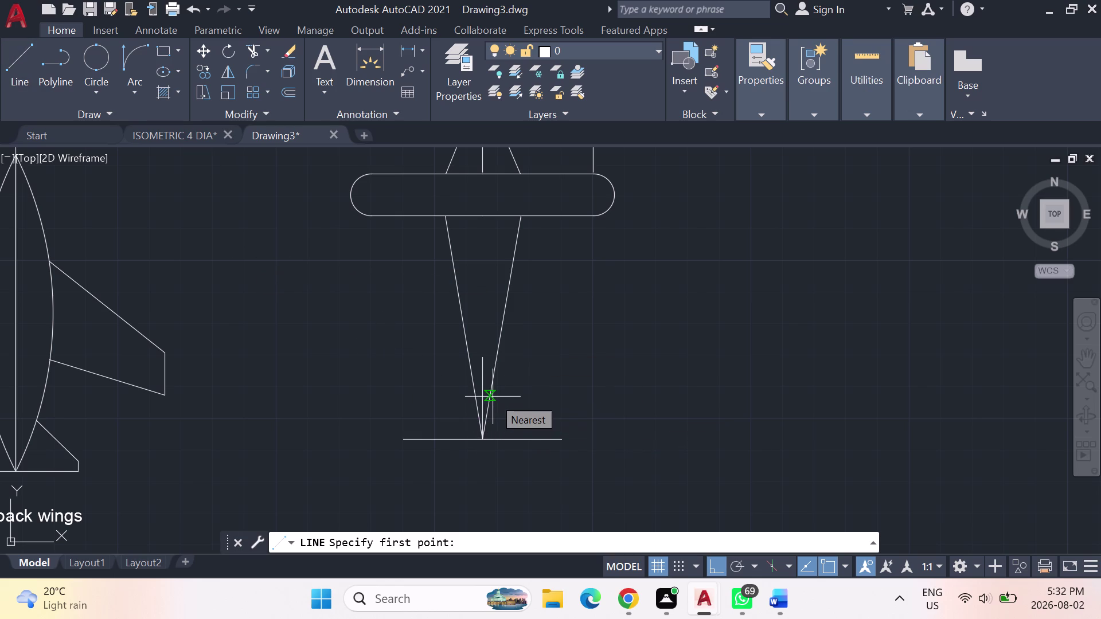
Draw horizontal tailplane lines above the base line, right and then left of the fuselage.
click(494, 404)
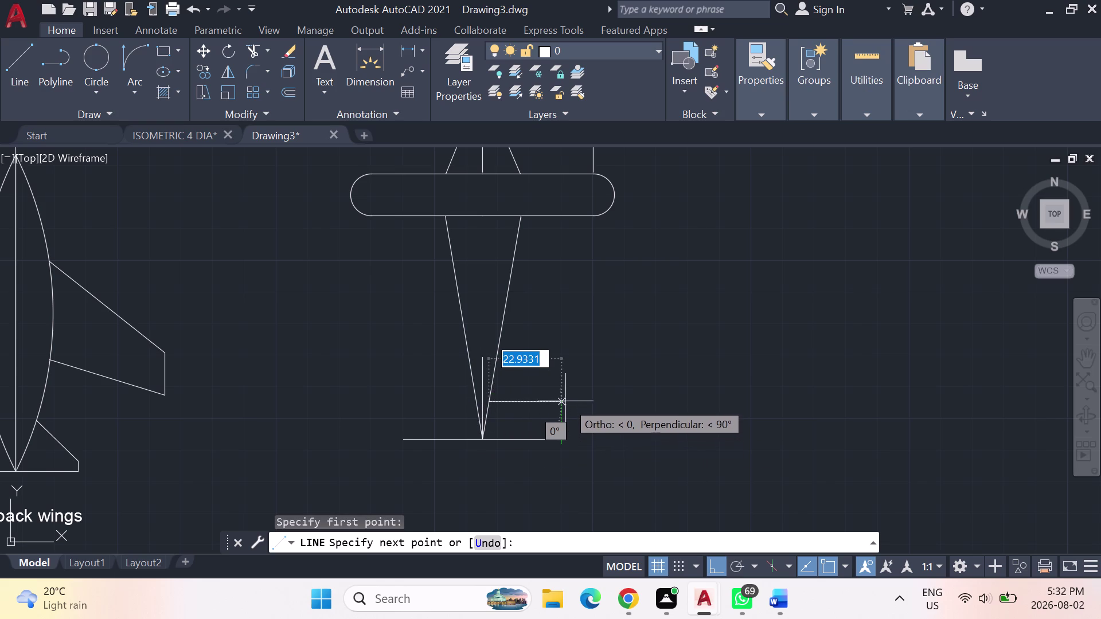
click(561, 401)
key(Escape)
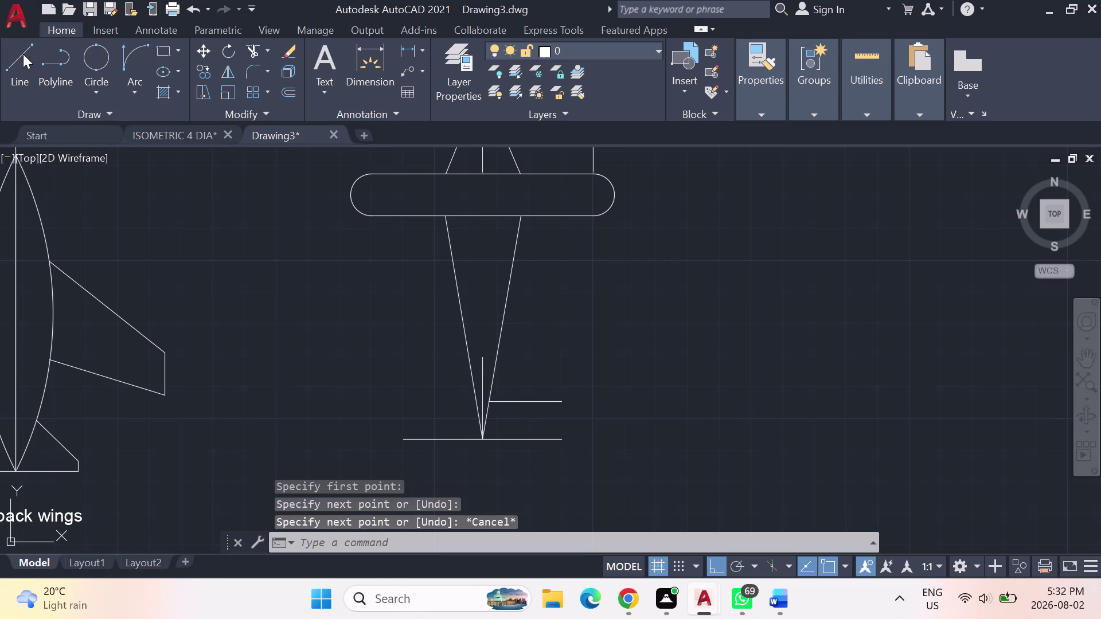
click(18, 54)
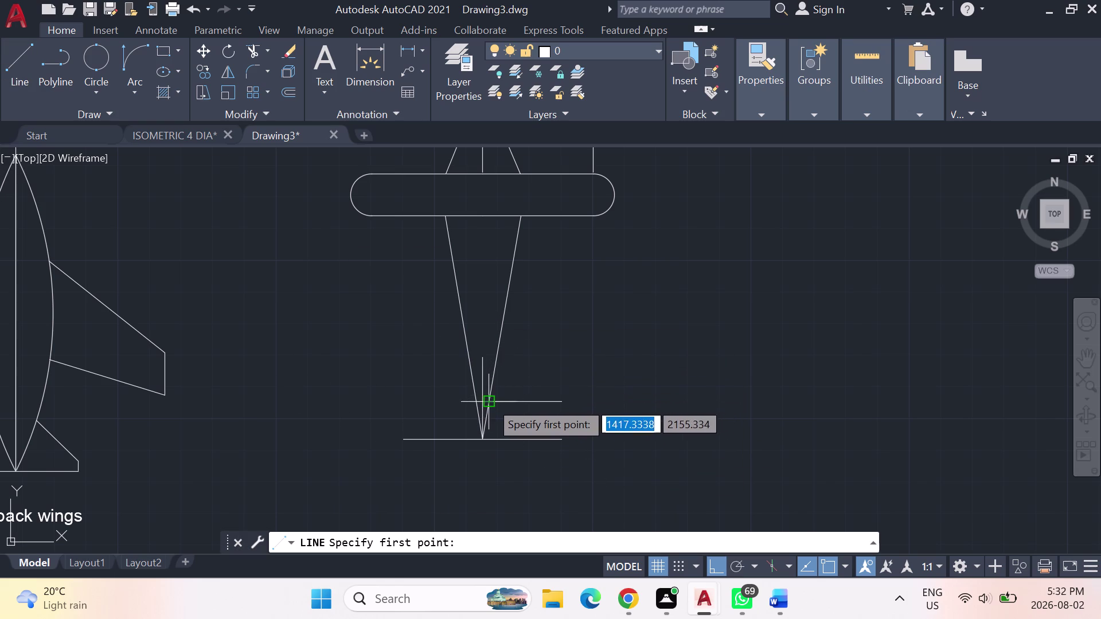
scroll(up, 3)
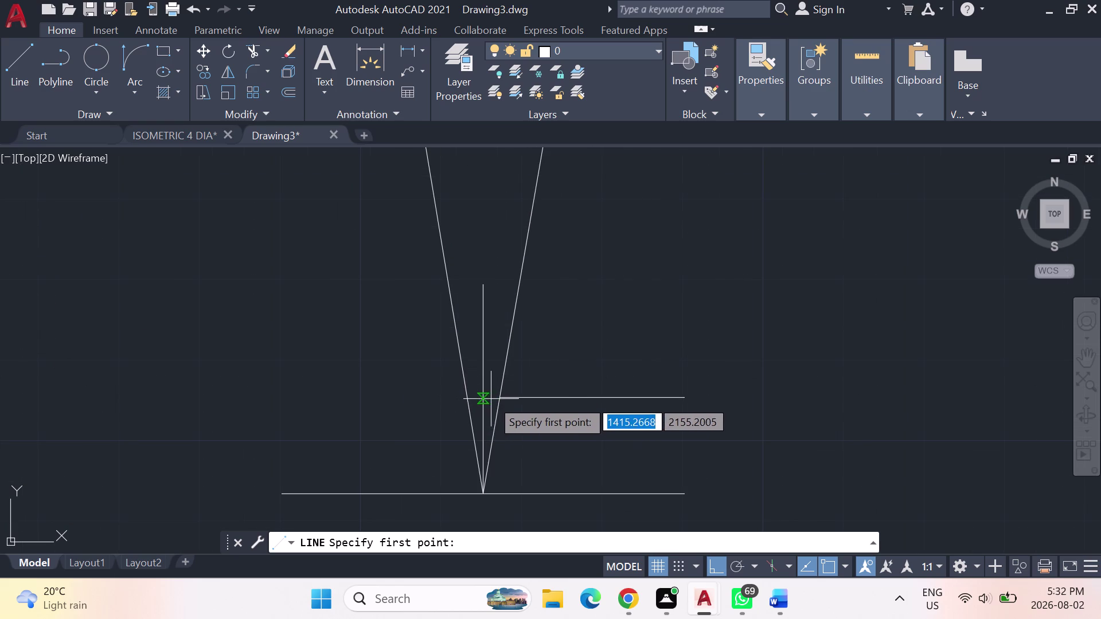
click(468, 398)
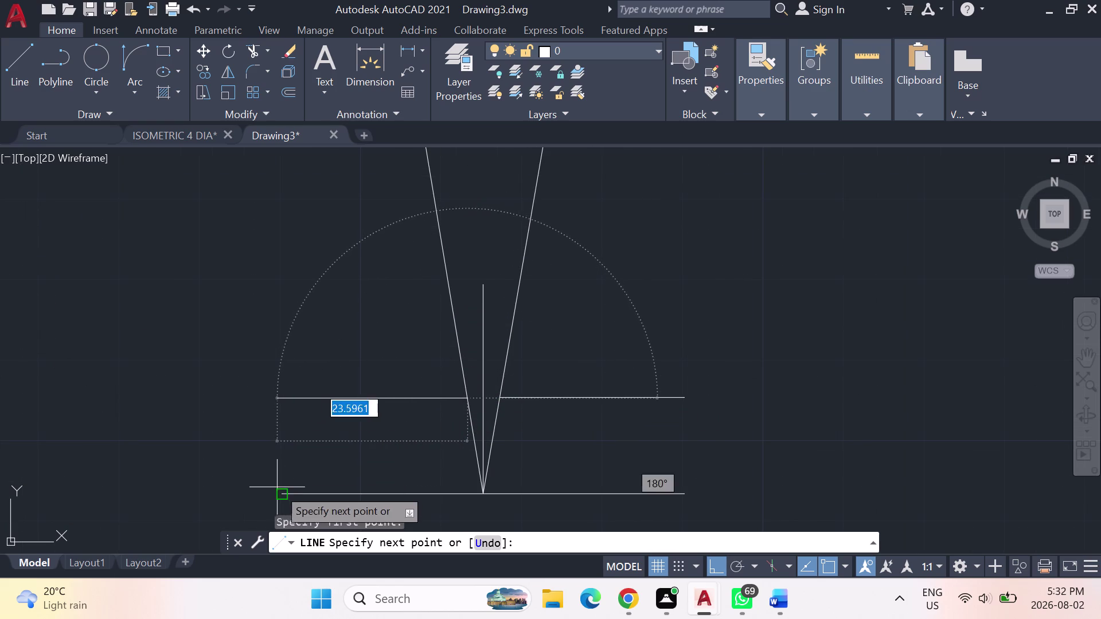
click(281, 398)
key(Escape)
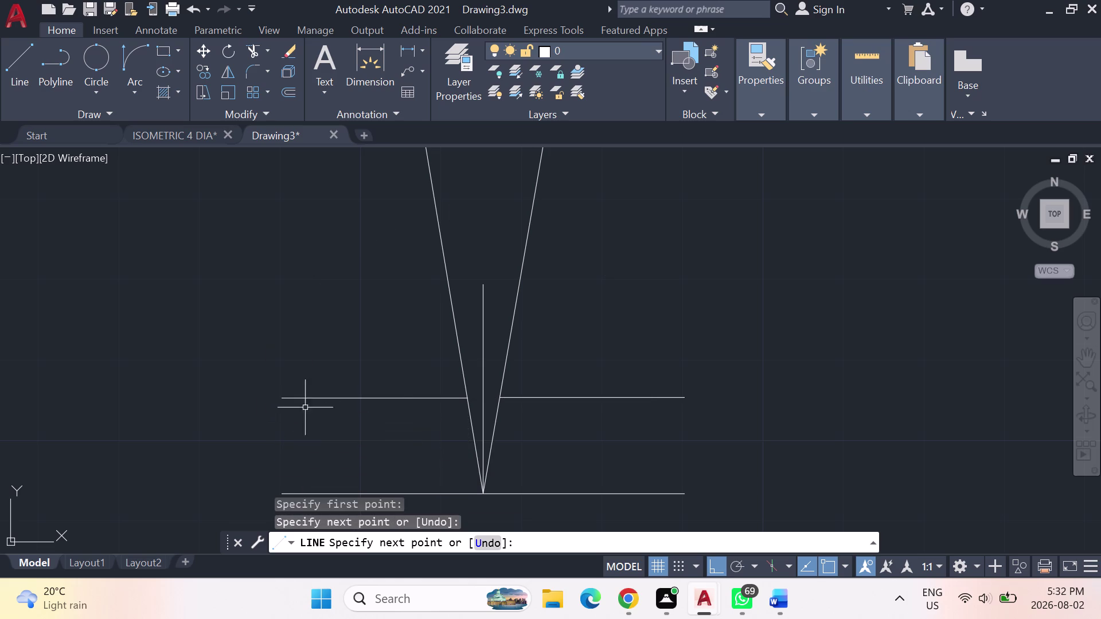
key(Escape)
key(Escape)
Attempt a FILLET on the left tailplane end, cancelling after picking the same line twice.
text(fil)
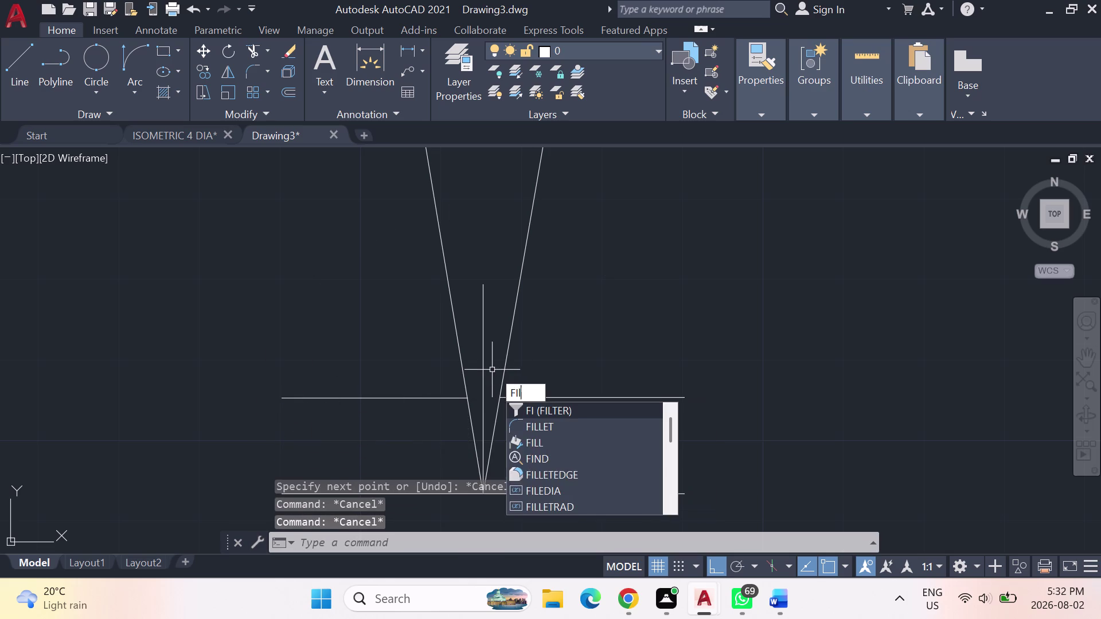
text(let)
key(Return)
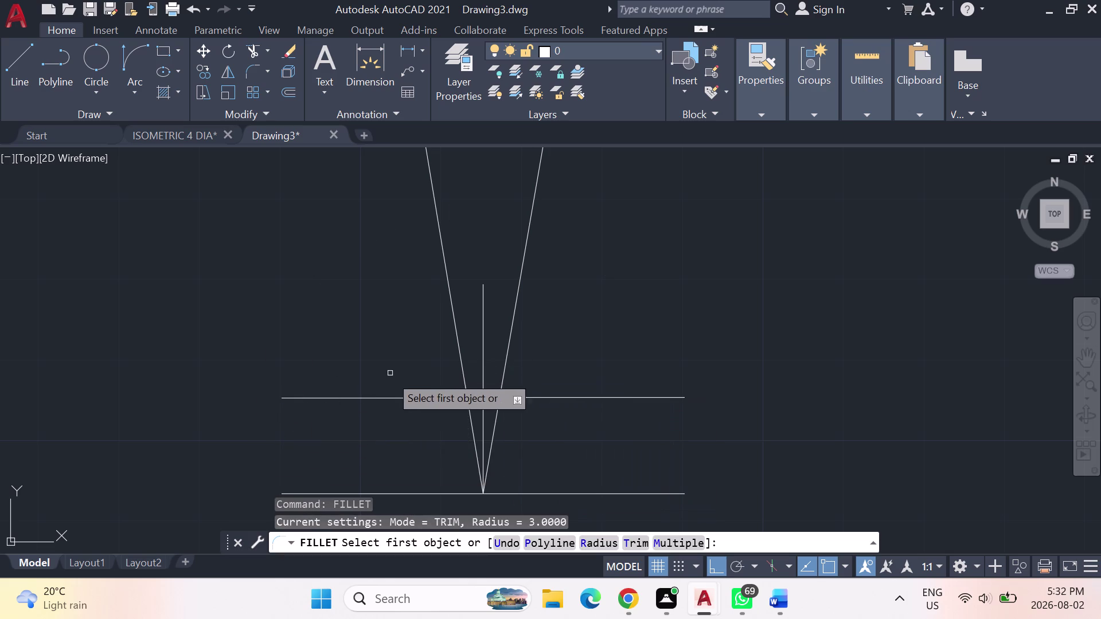
click(374, 398)
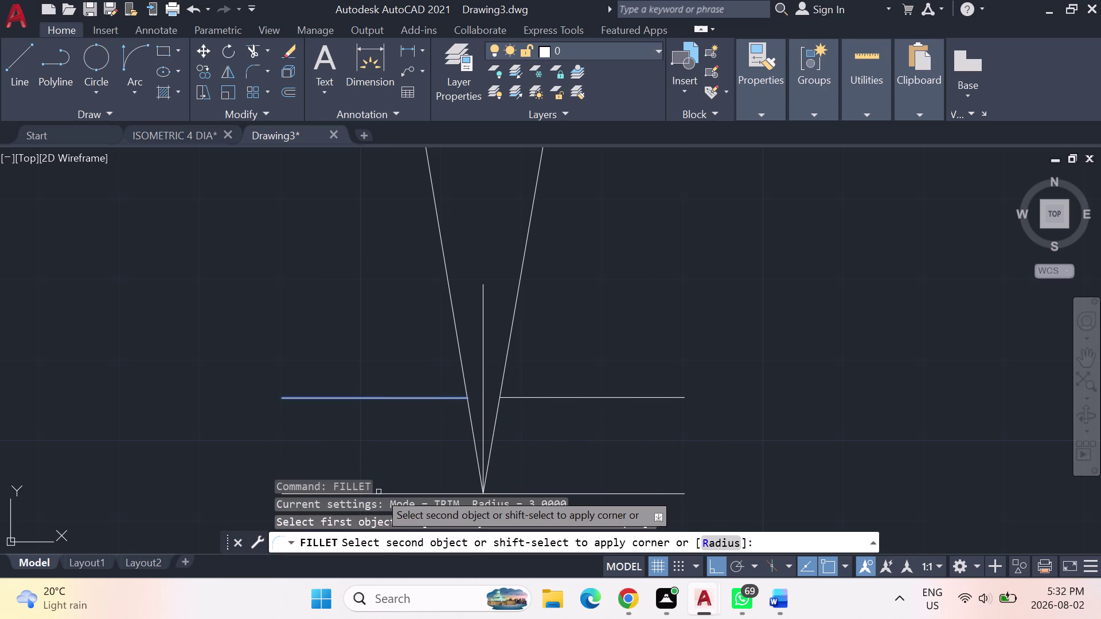
scroll(up, 3)
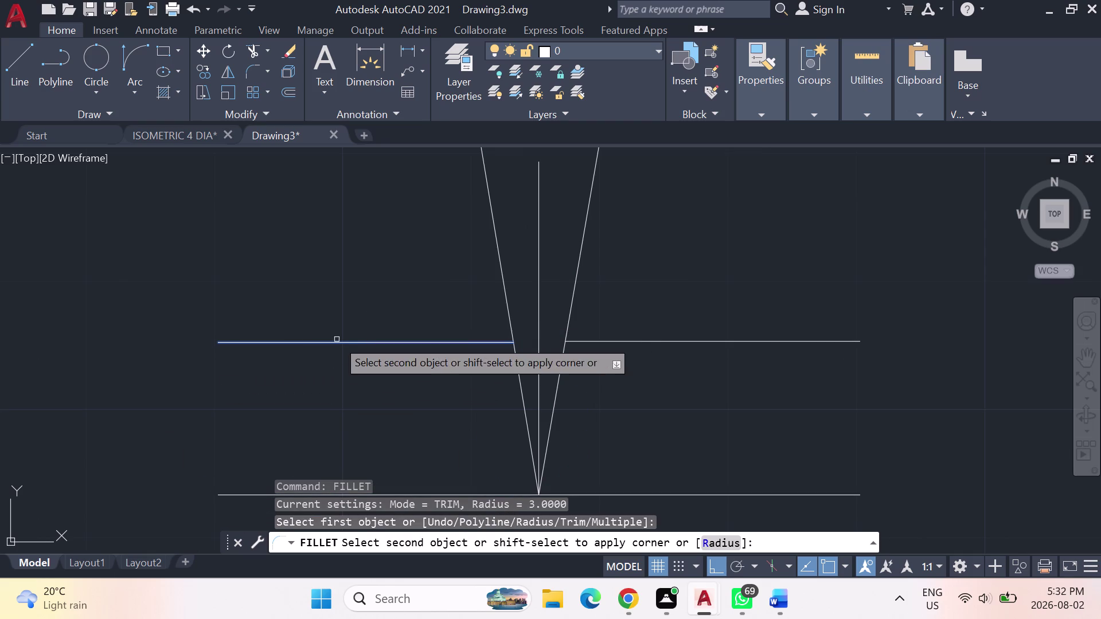
click(240, 341)
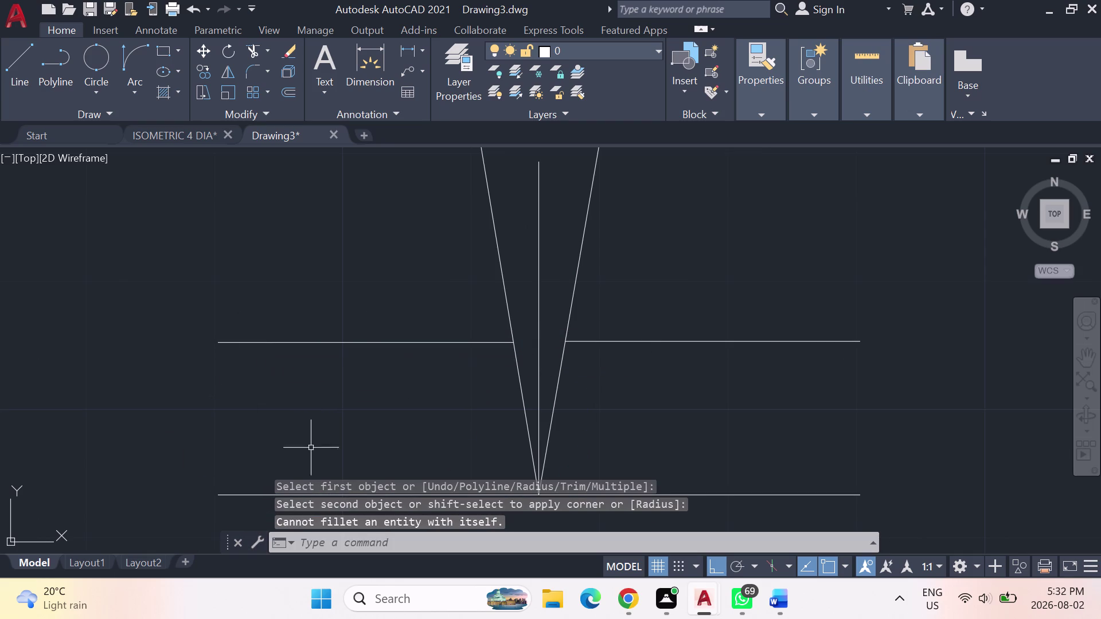
key(Escape)
key(Escape)
Fillet the left tailplane end between the lower base line and the upper line.
text(fil)
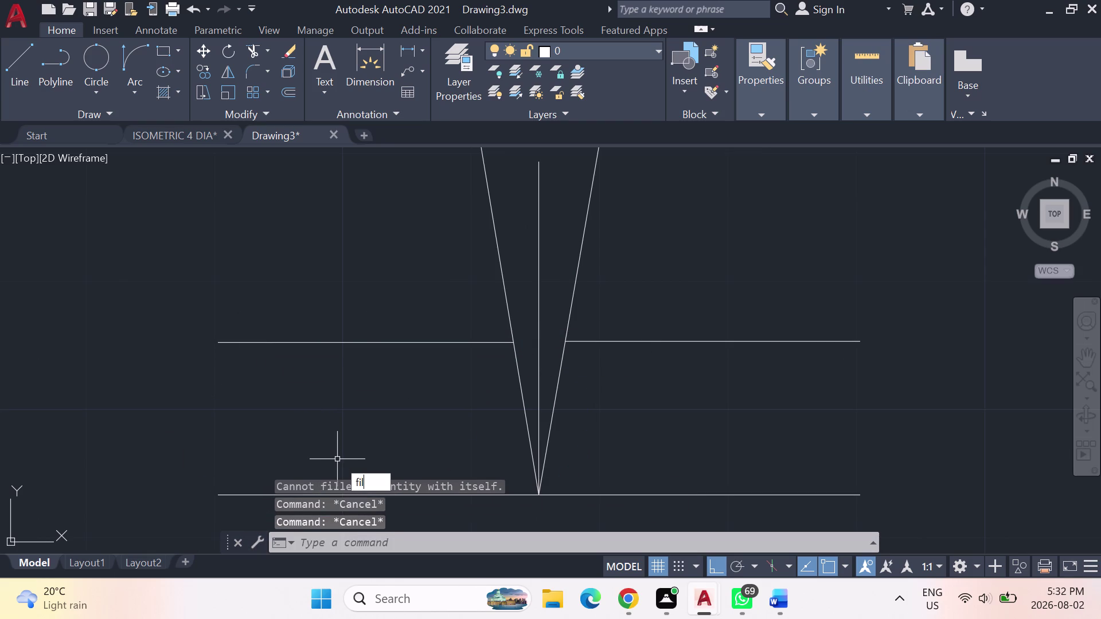
text(let)
key(Return)
scroll(up, 3)
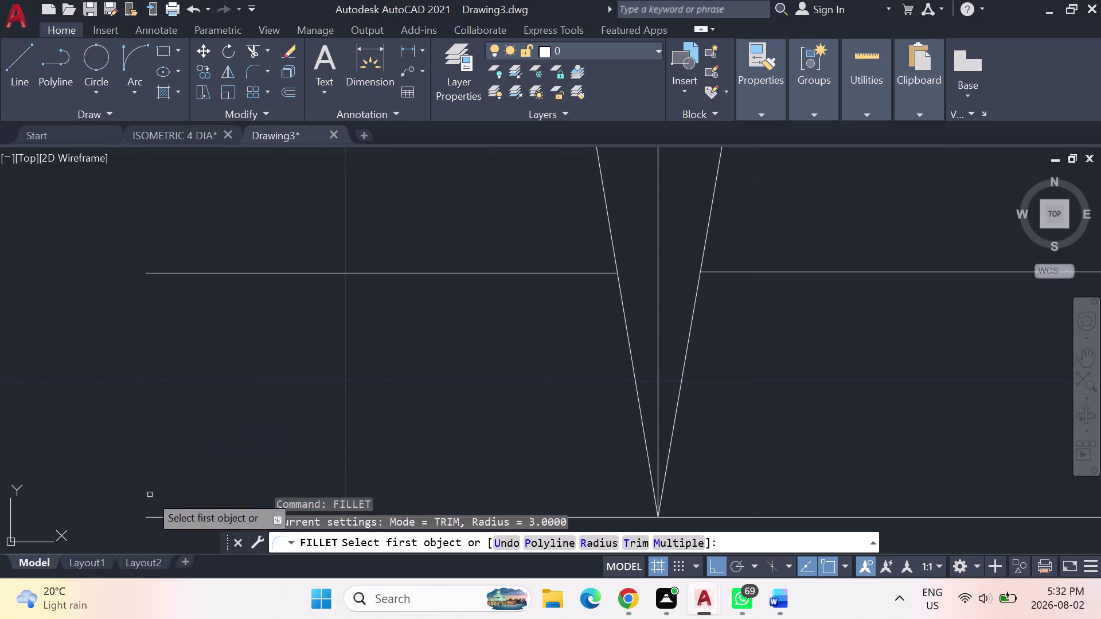
click(155, 521)
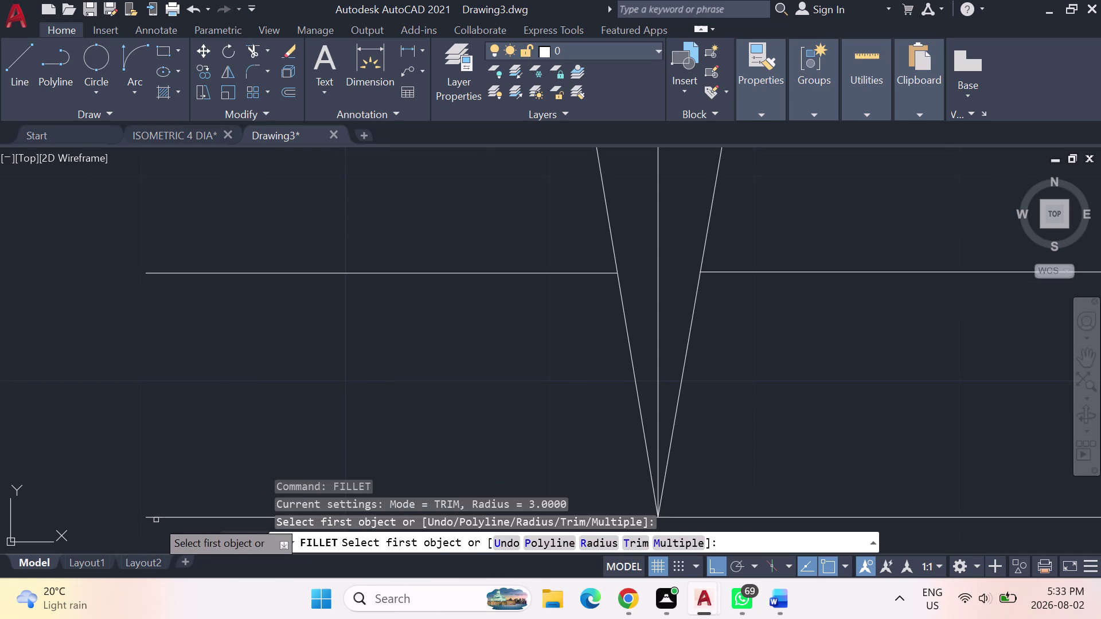
click(156, 520)
click(154, 274)
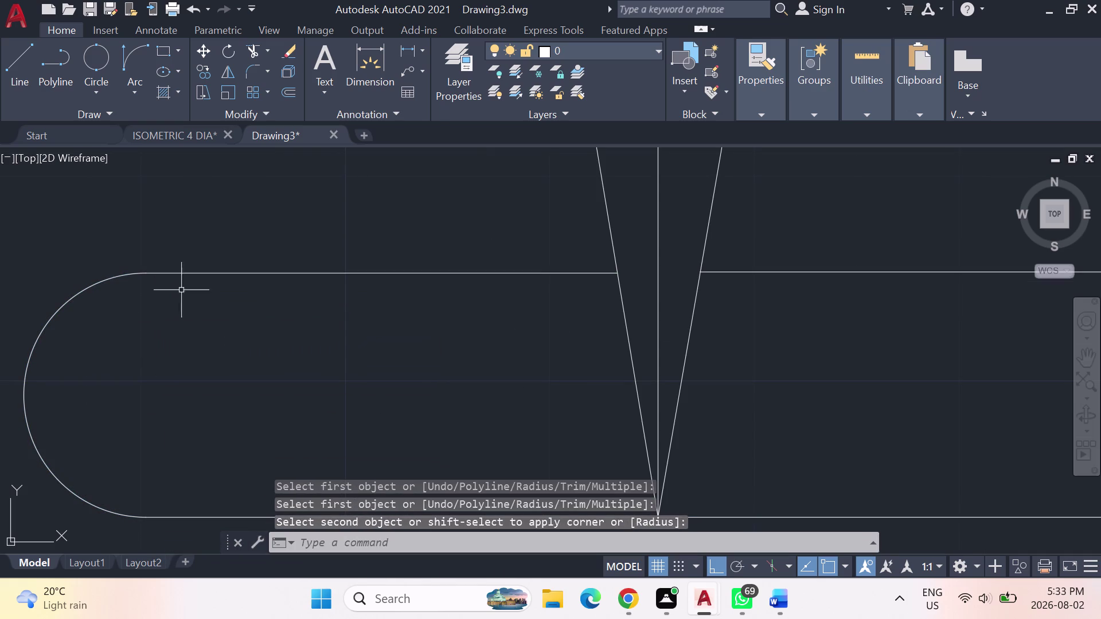
Fillet the right tailplane end, then zoom out to fit both aircraft.
key(Return)
scroll(down, 3)
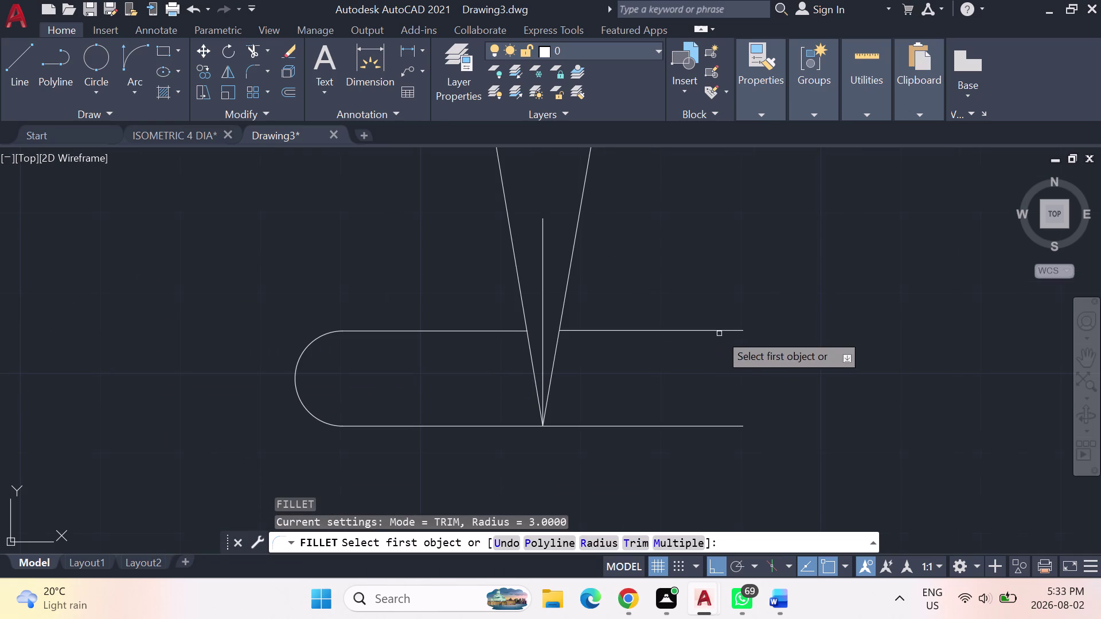
click(726, 330)
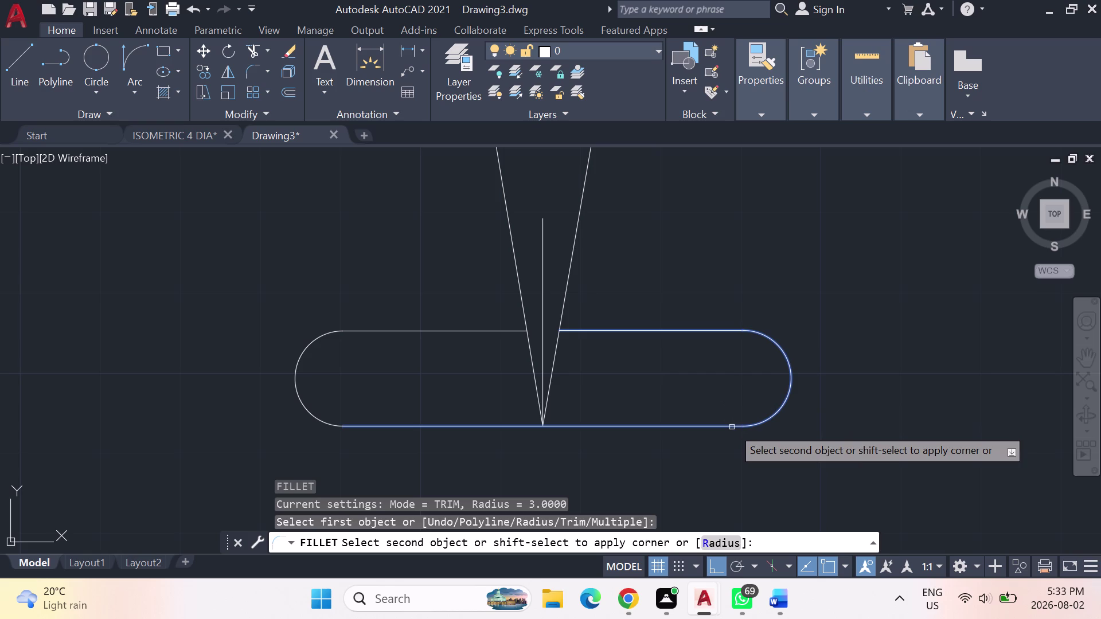
click(732, 428)
scroll(down, 3)
scroll(down, 3)
middle_drag(798, 270, 609, 321)
middle_click(600, 318)
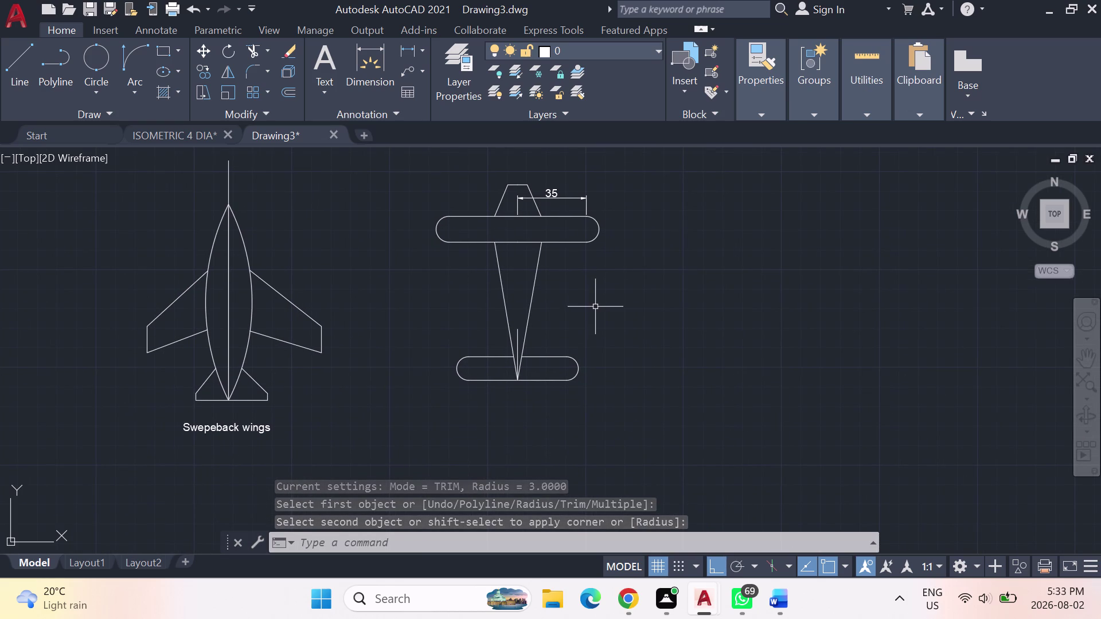